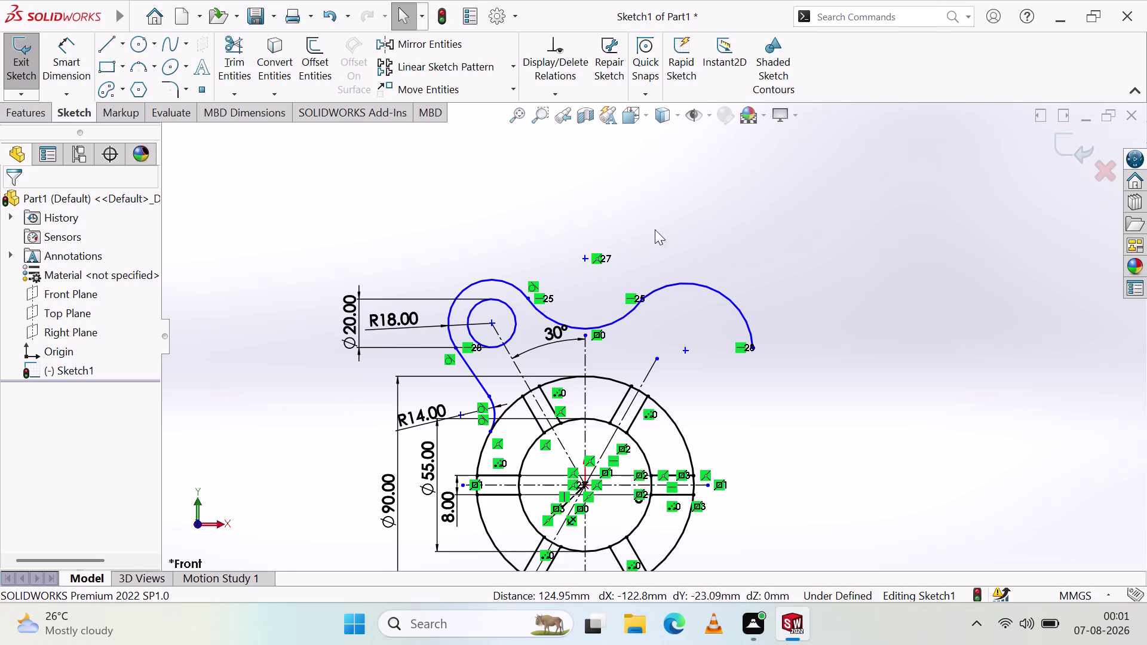
Add a tangent relation where the right lobe arc meets the S-curve, then clear the selection.
click(641, 297)
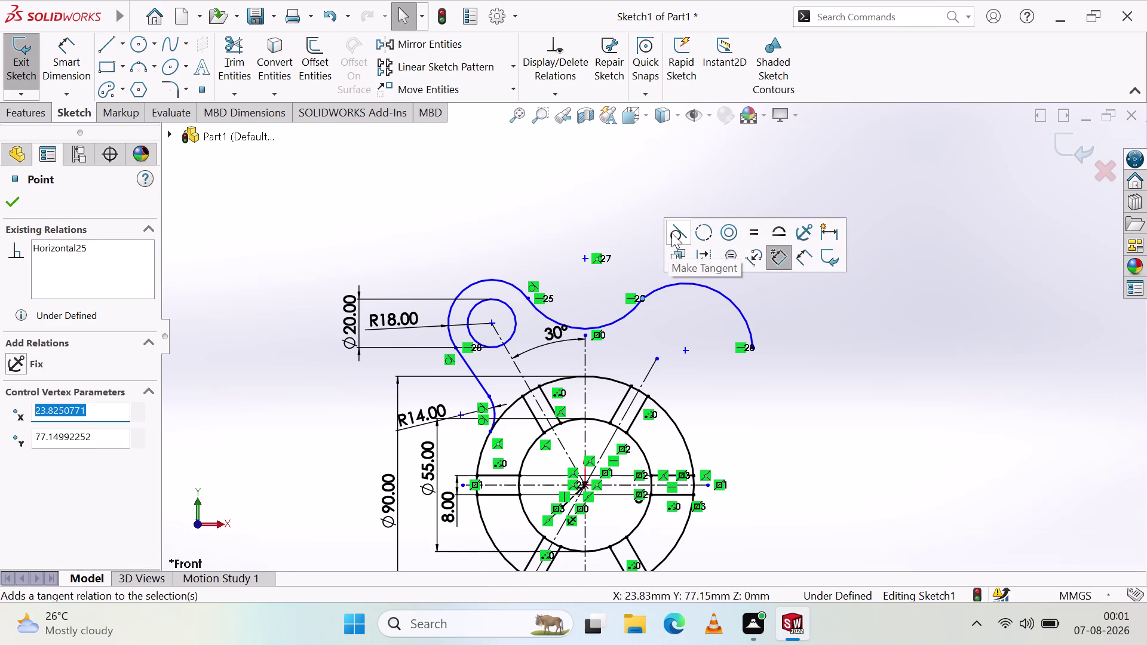
click(671, 233)
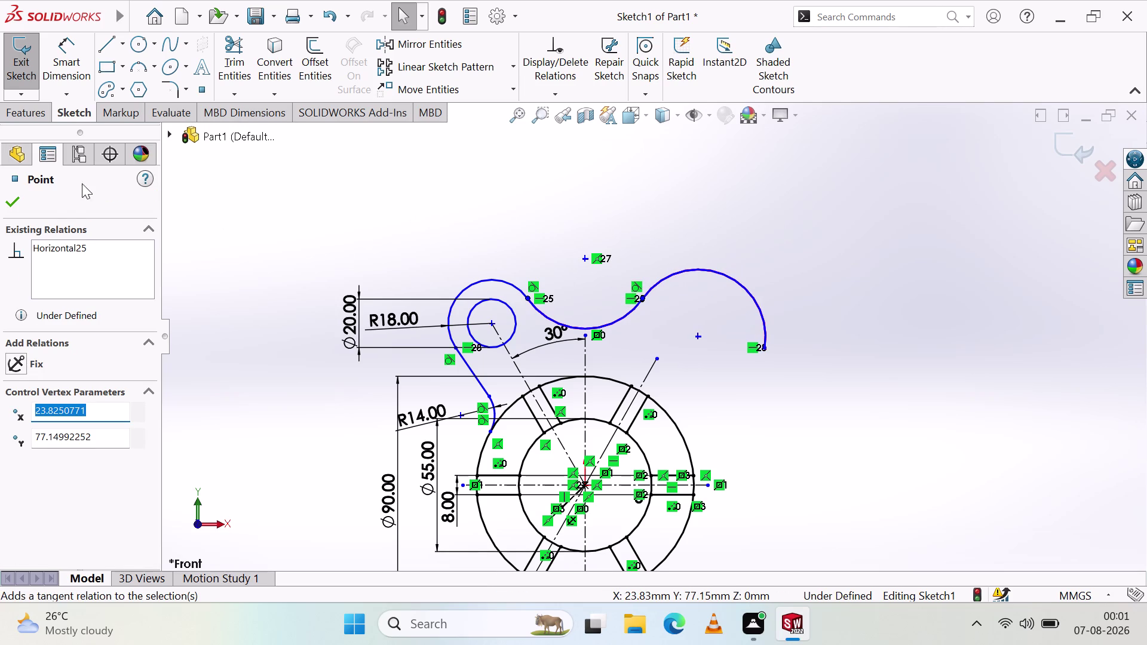
click(6, 203)
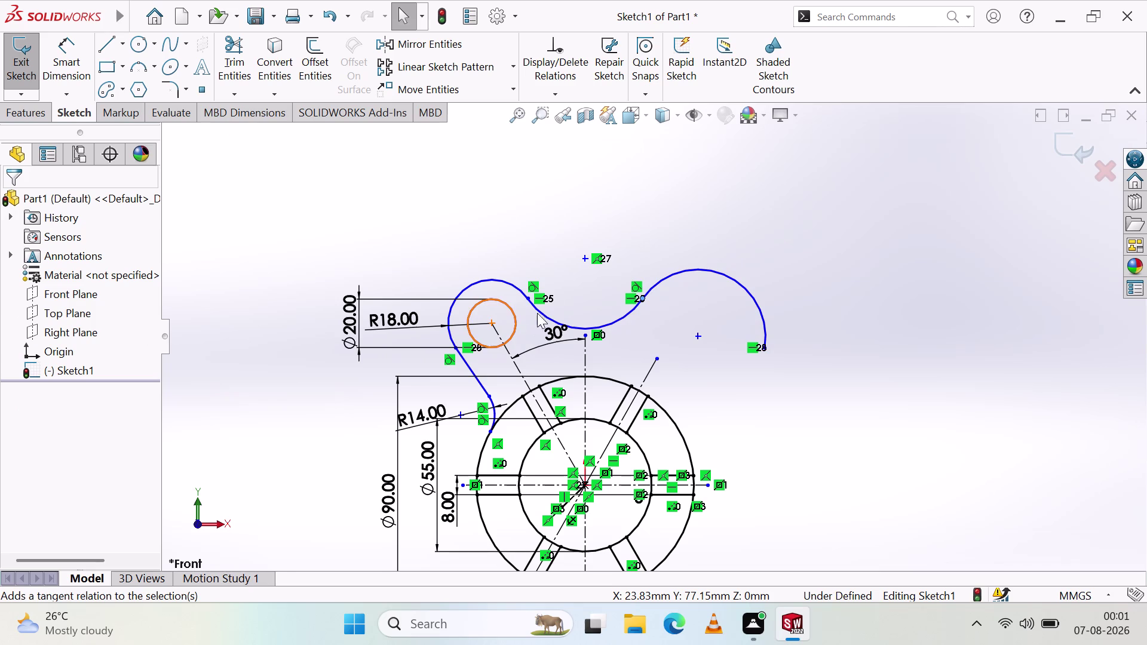
click(712, 272)
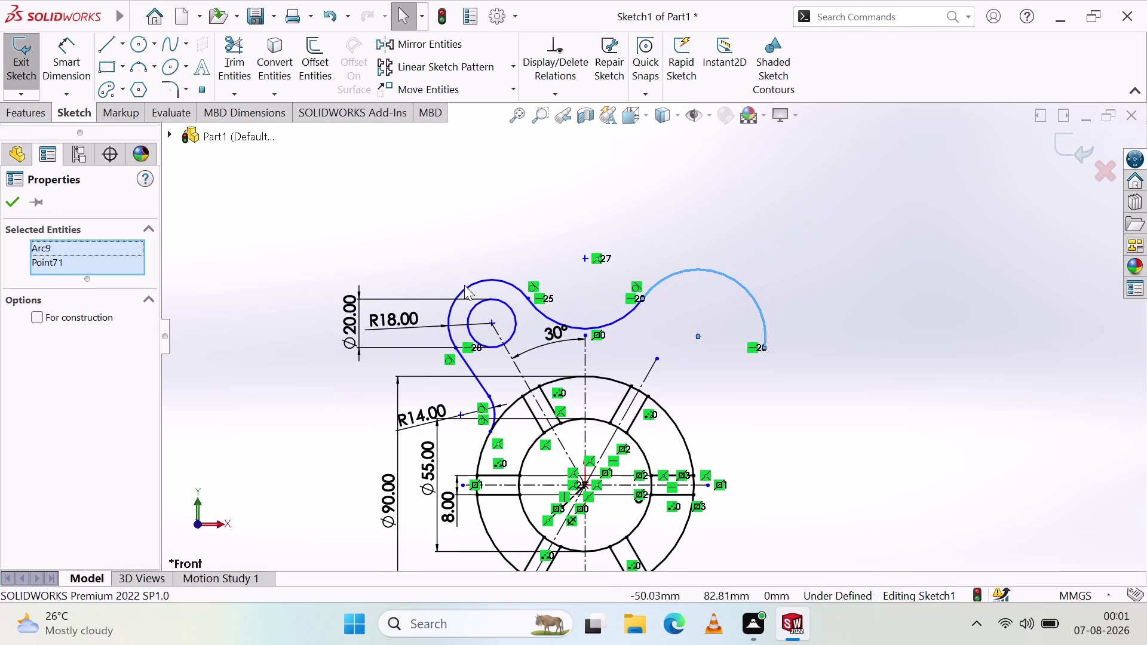
click(464, 285)
click(472, 283)
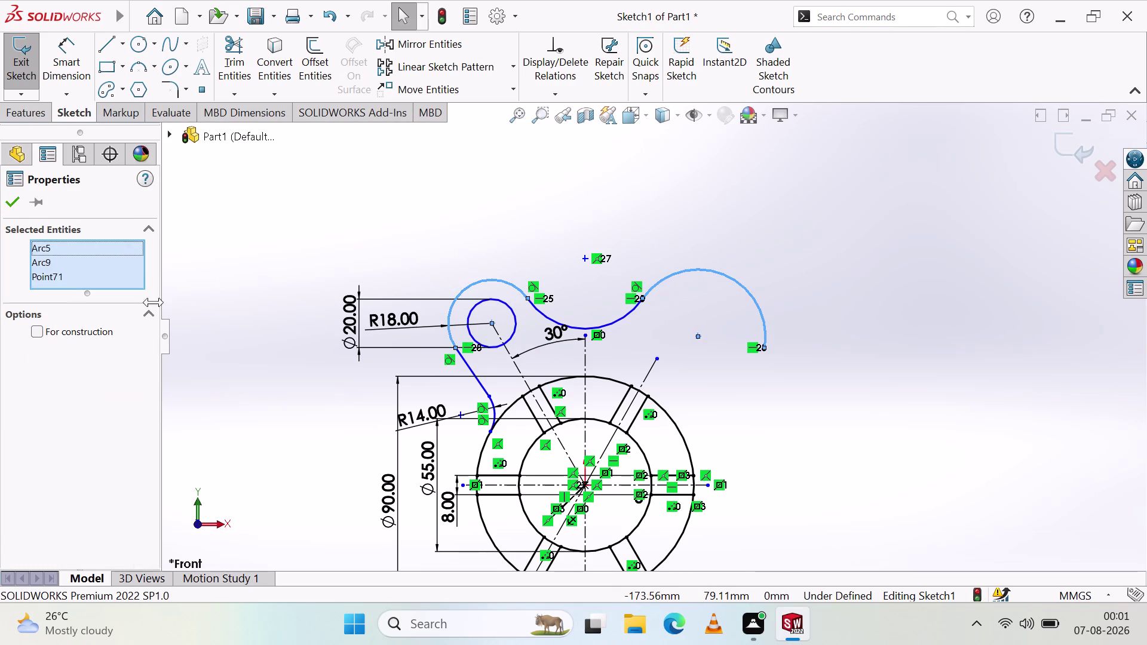
key(Escape)
key(Escape)
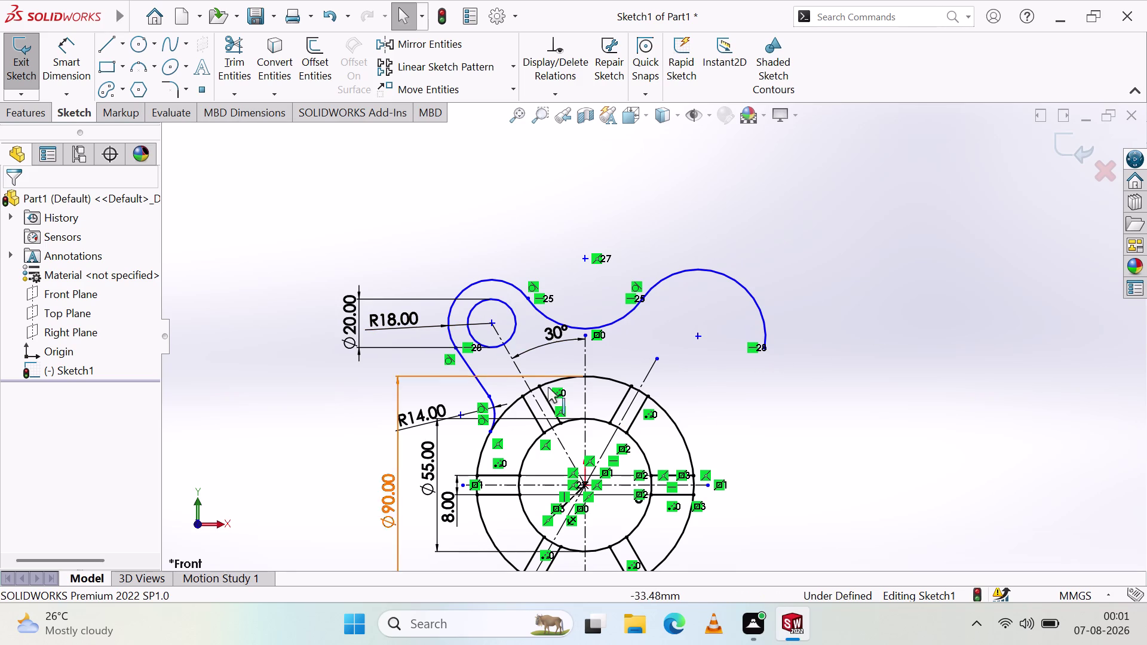
Apply an Equal relation so the right lobe arc matches the left R18 arc.
click(759, 305)
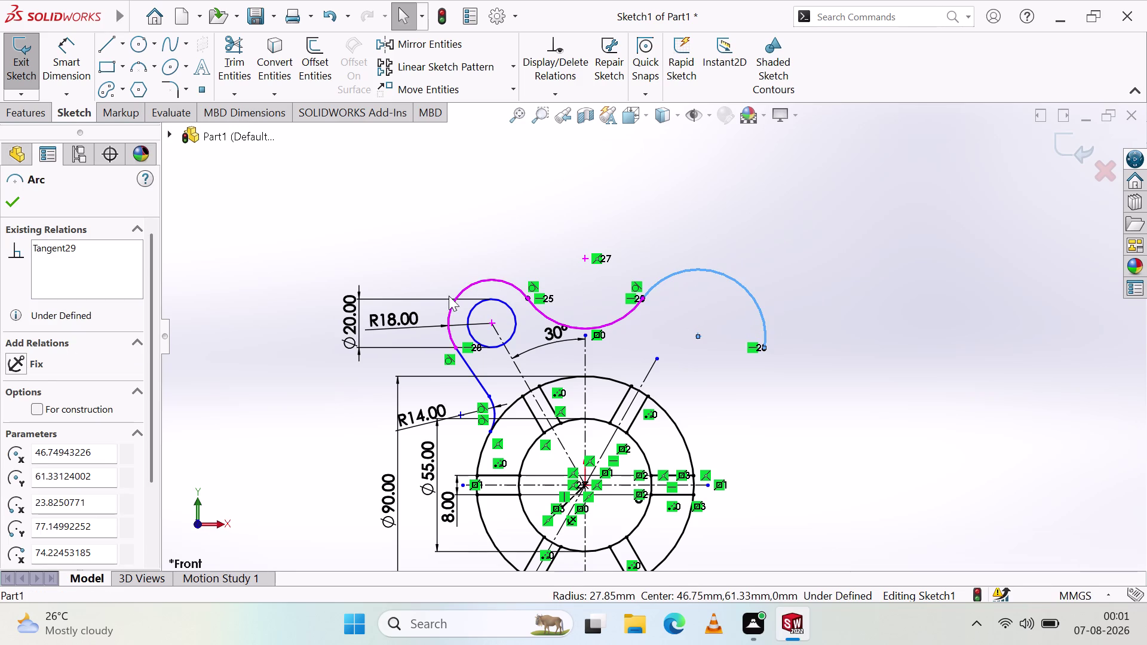
click(465, 286)
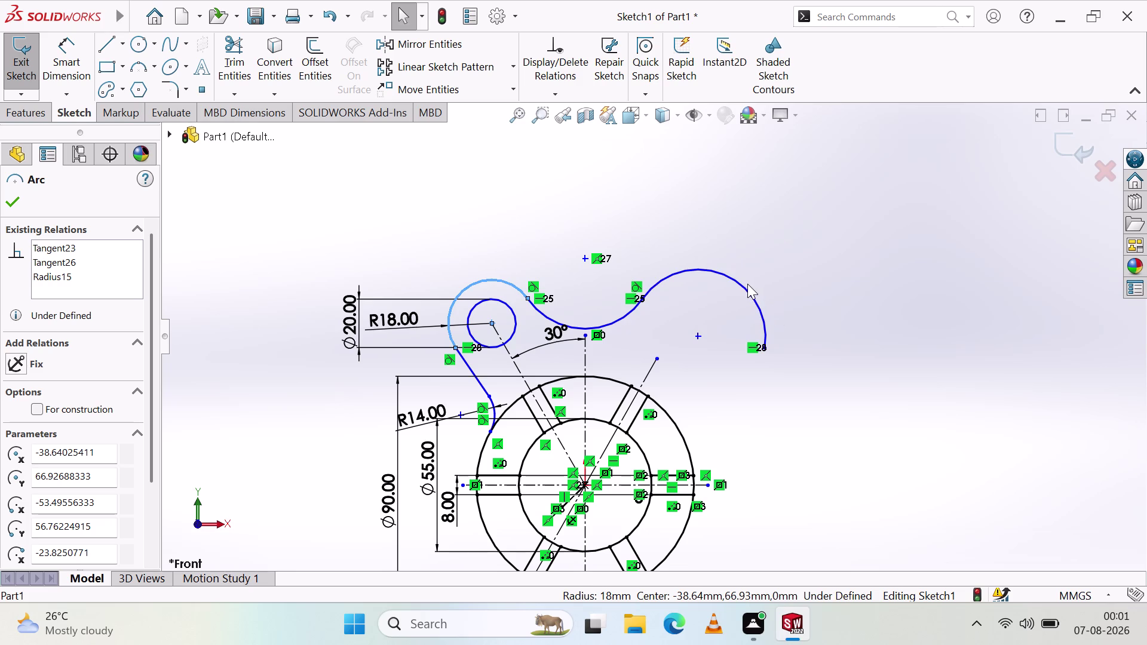
click(745, 285)
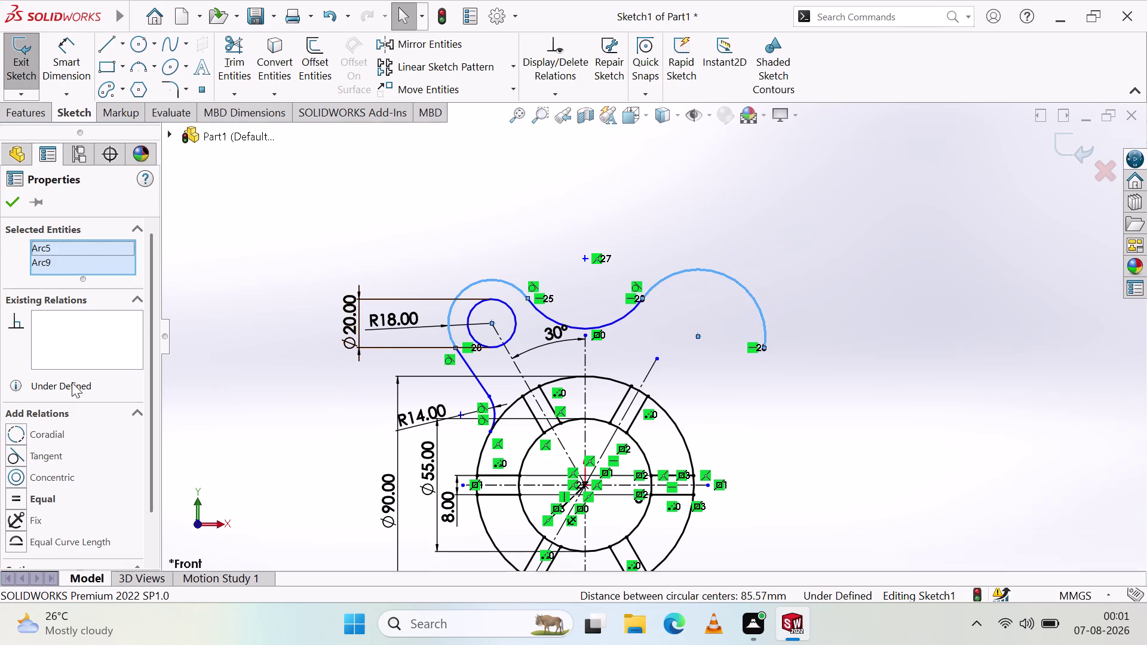
click(13, 502)
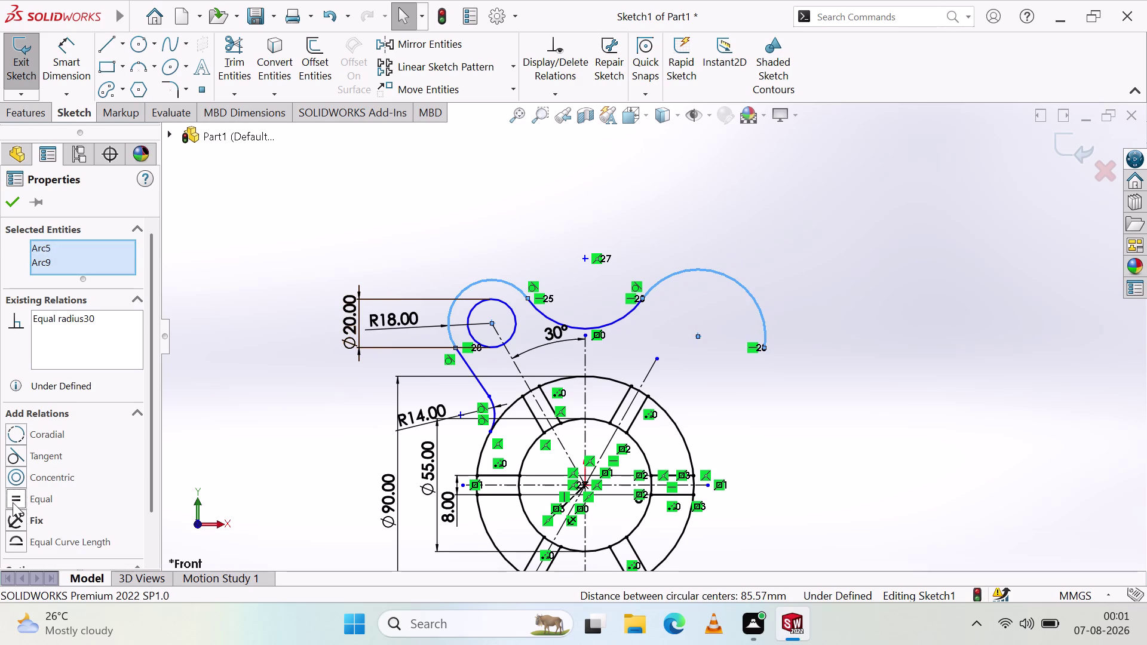
click(19, 202)
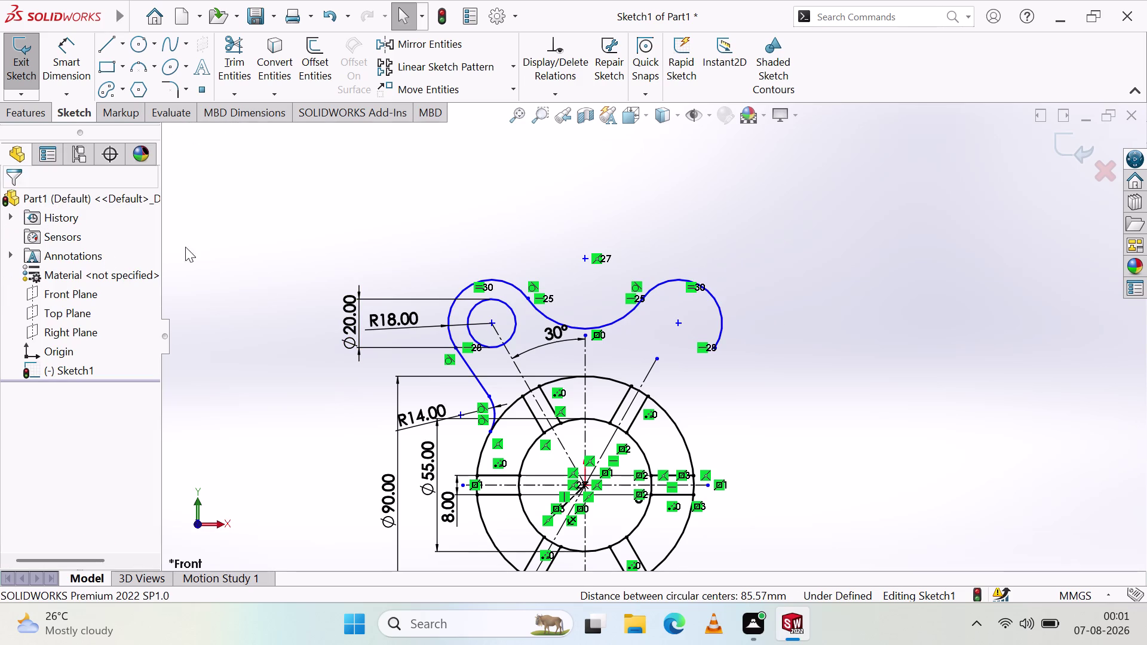
click(245, 221)
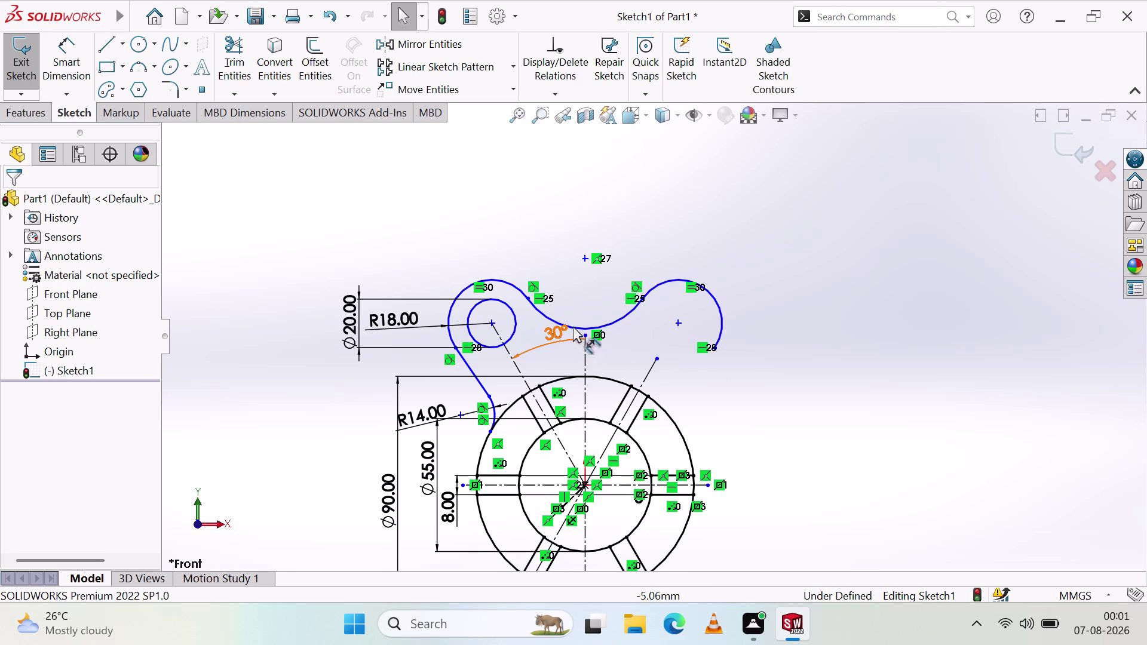
Dimension the middle arc between the lobes to R17.
click(77, 60)
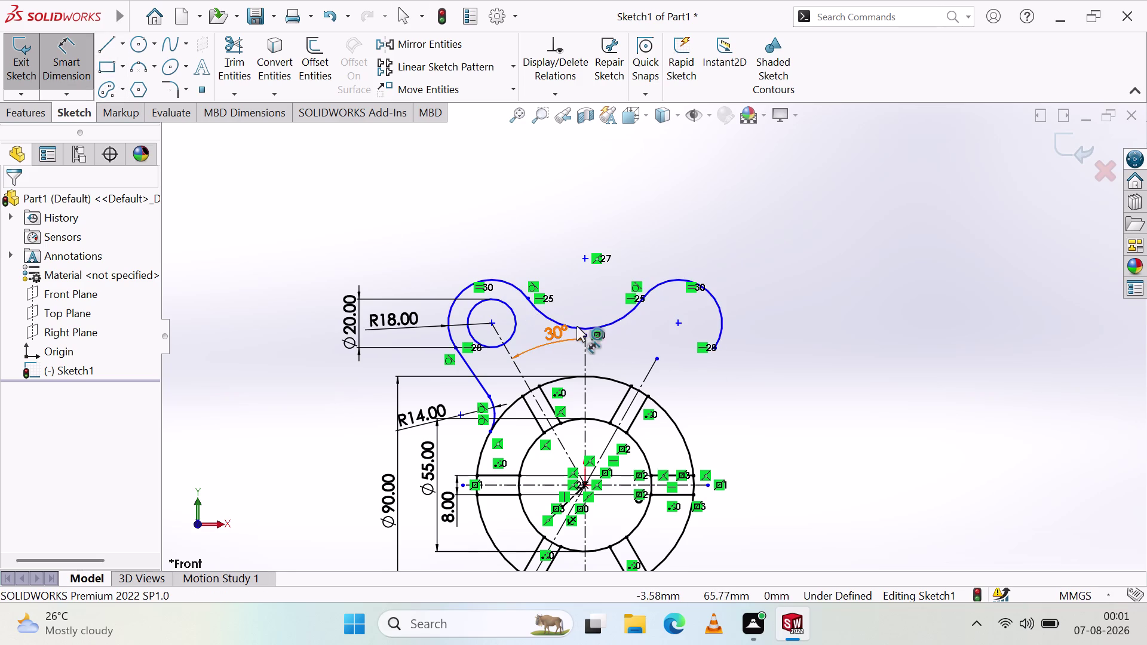
click(578, 327)
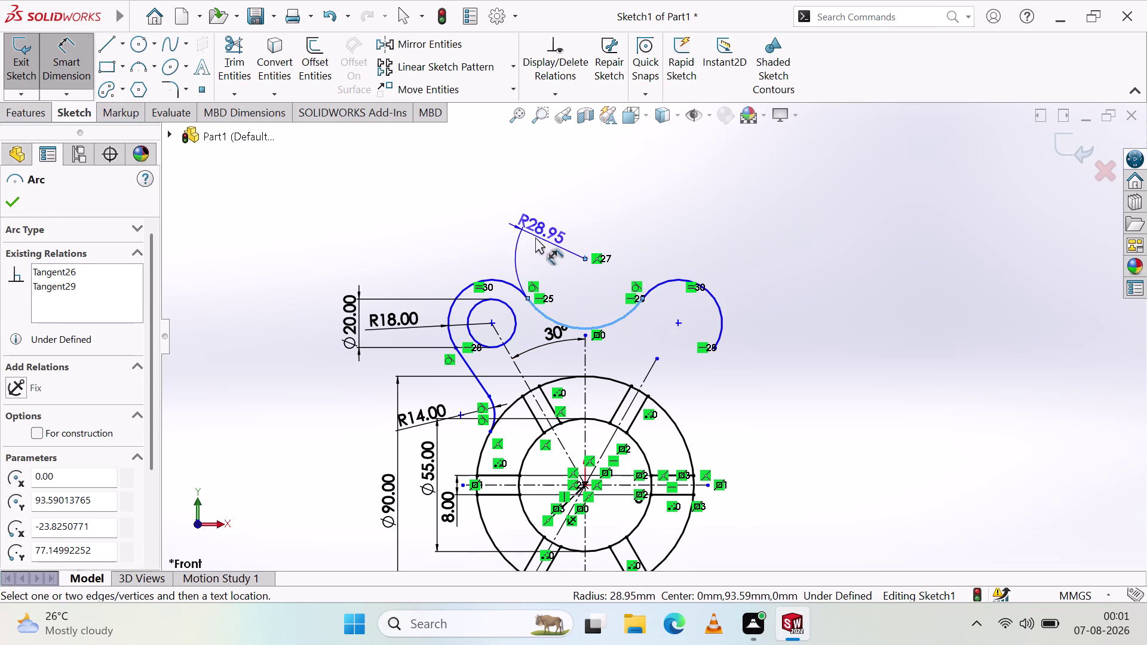
click(530, 242)
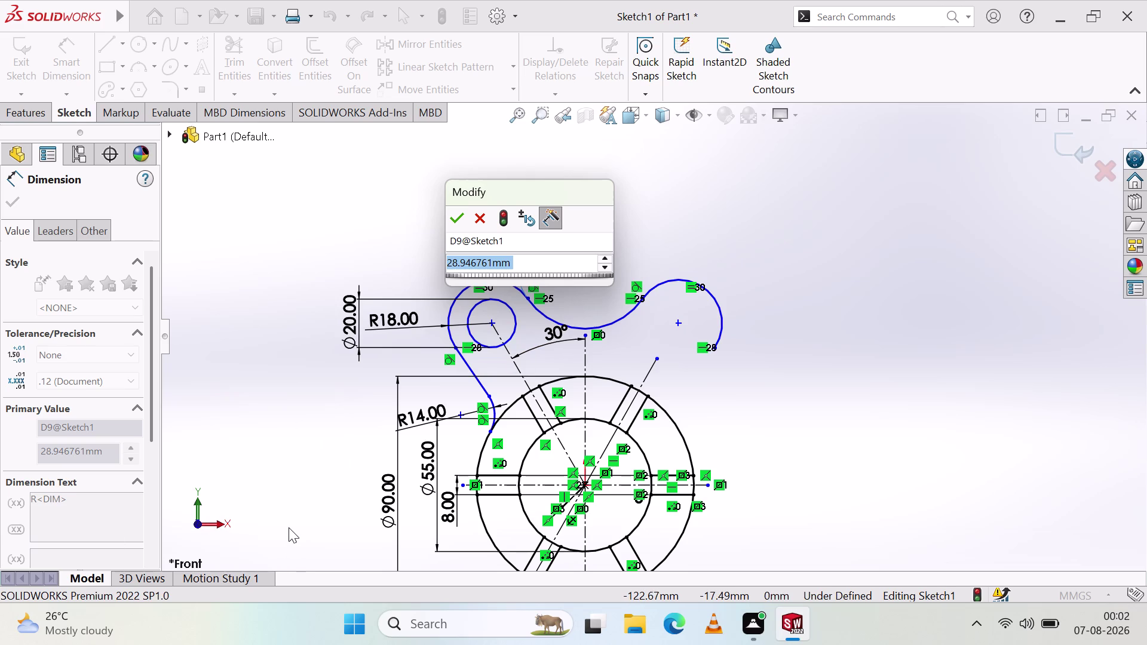
key(1)
key(7)
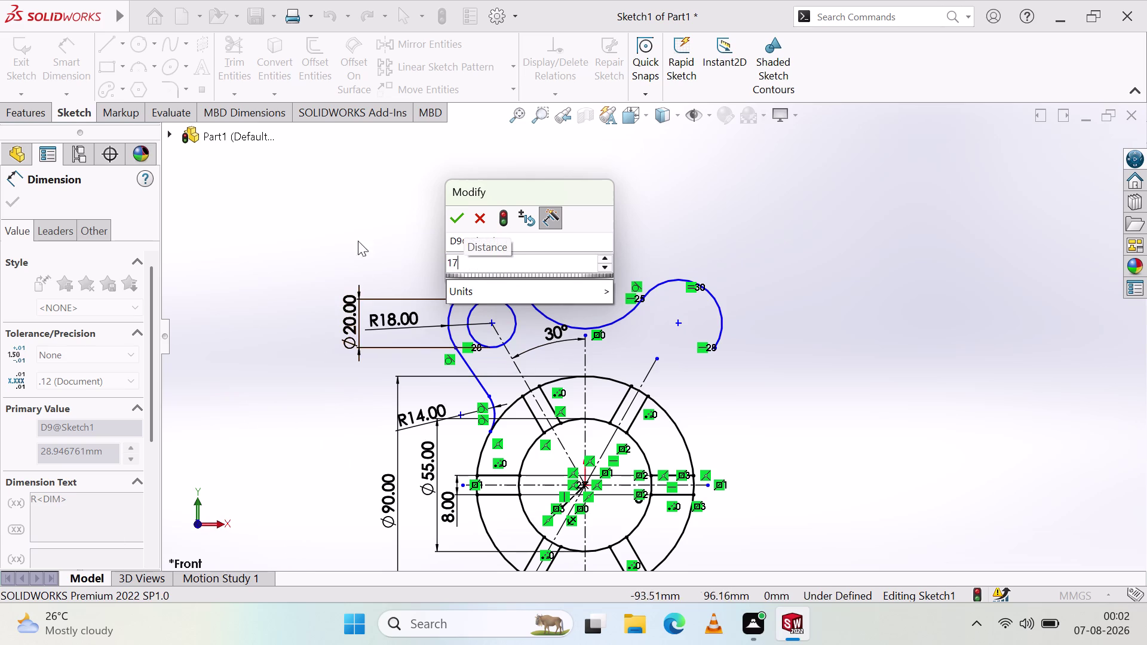
click(453, 215)
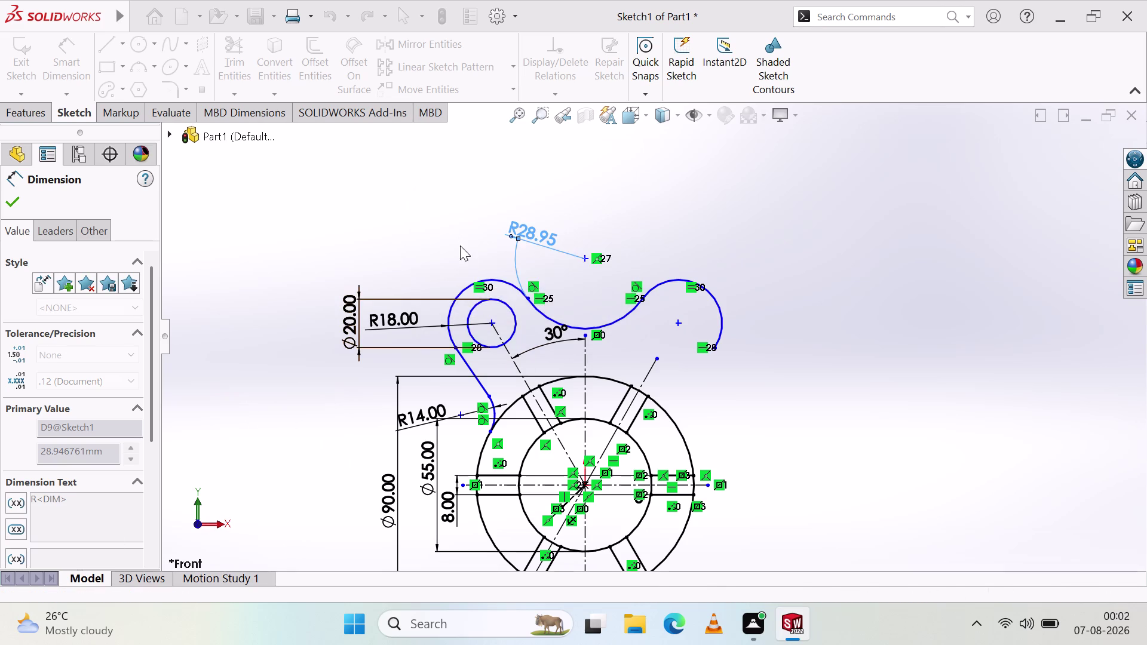
click(461, 239)
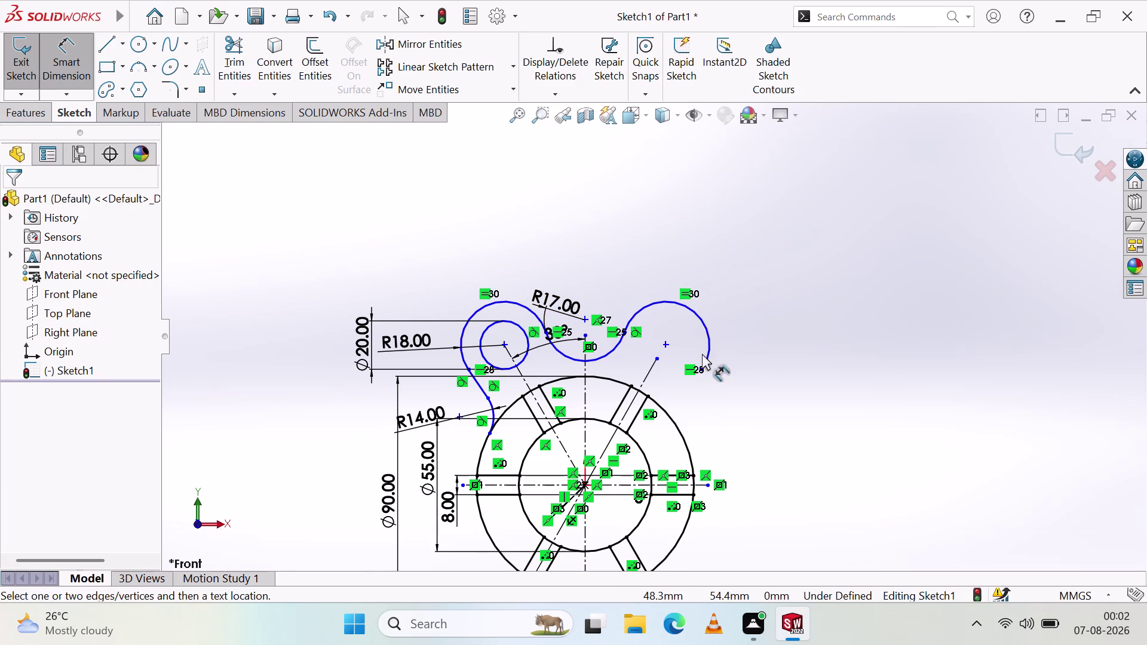
key(Escape)
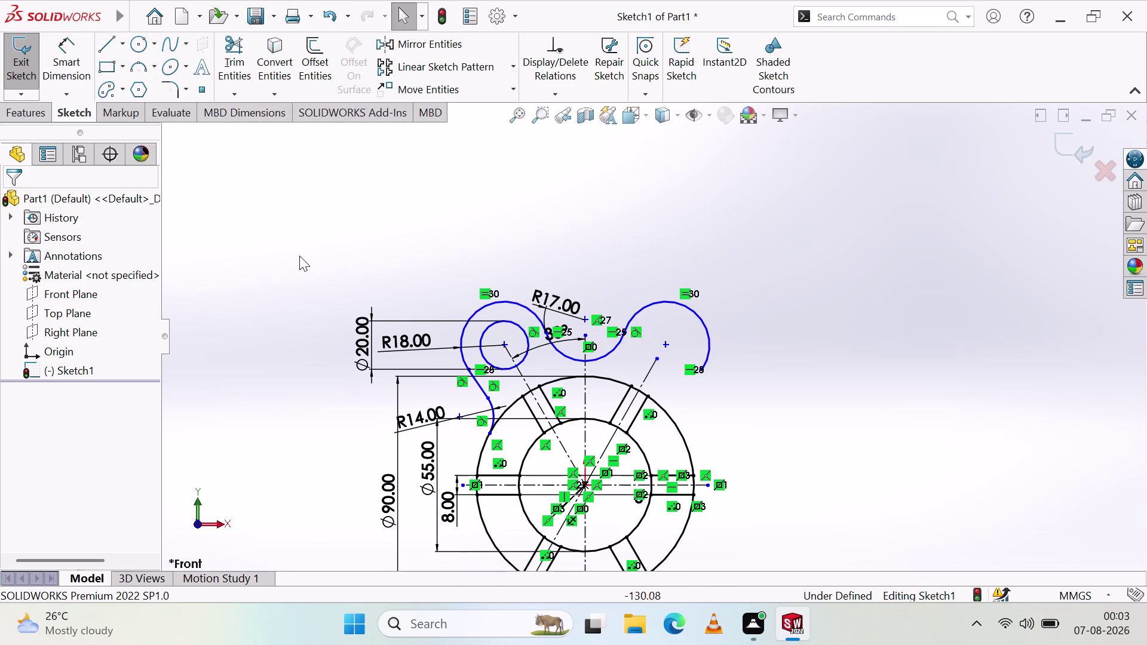
Zoom in and move the R17 and 30° dimensions aside.
scroll(down, 3)
scroll(up, 3)
scroll(down, 3)
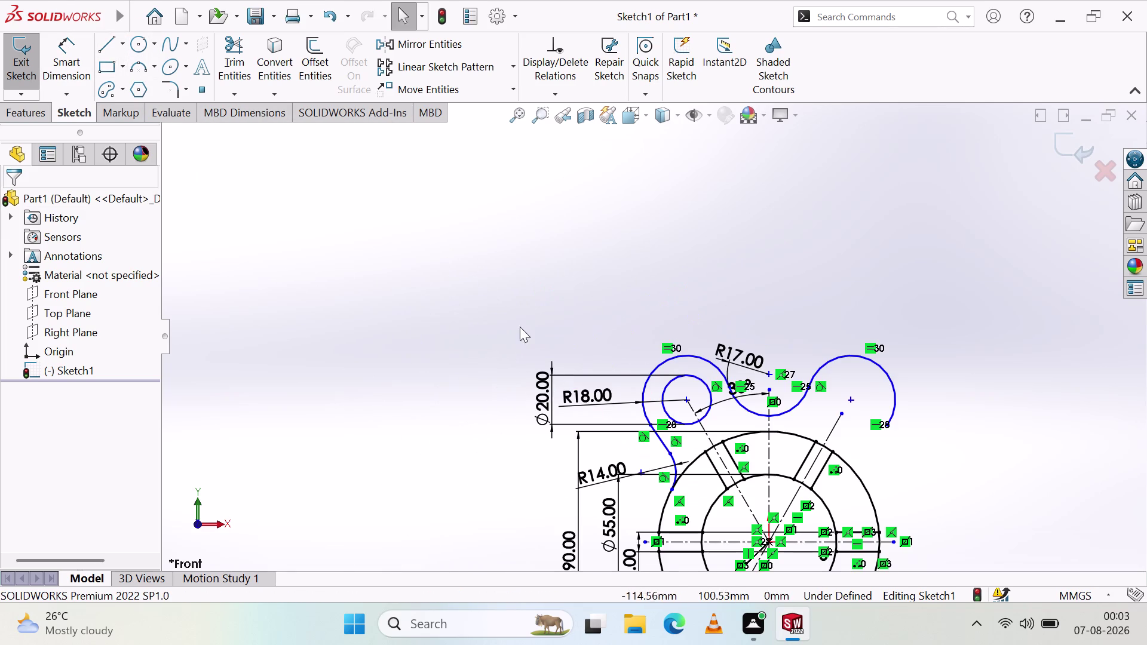
scroll(down, 3)
scroll(up, 3)
scroll(down, 3)
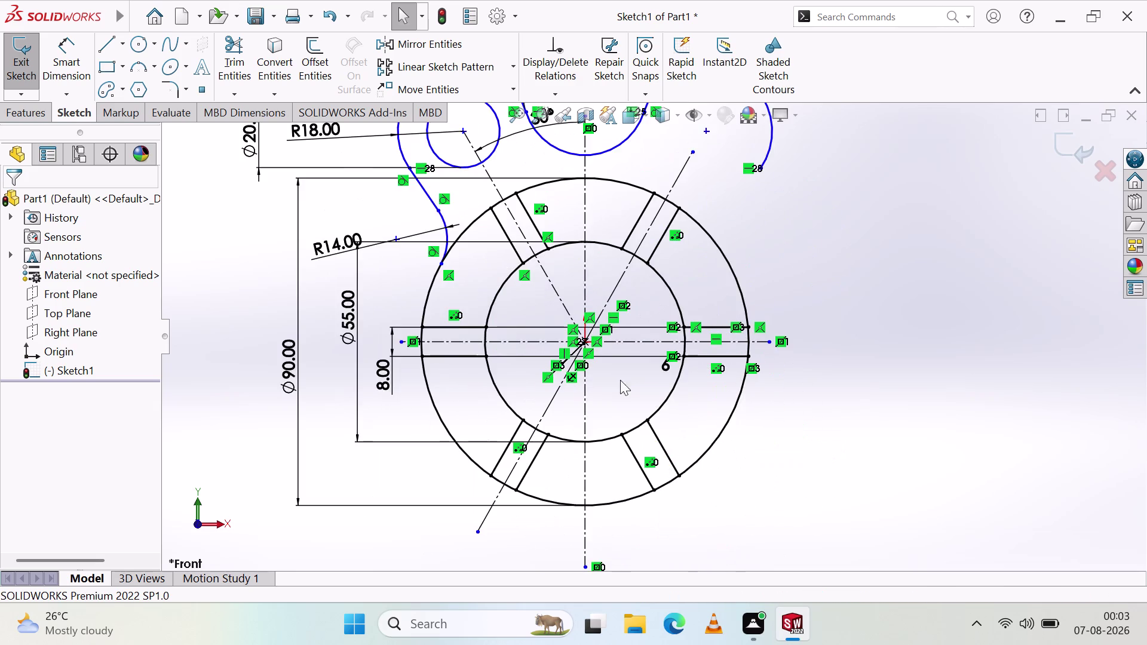
scroll(up, 3)
scroll(down, 3)
scroll(up, 3)
scroll(down, 3)
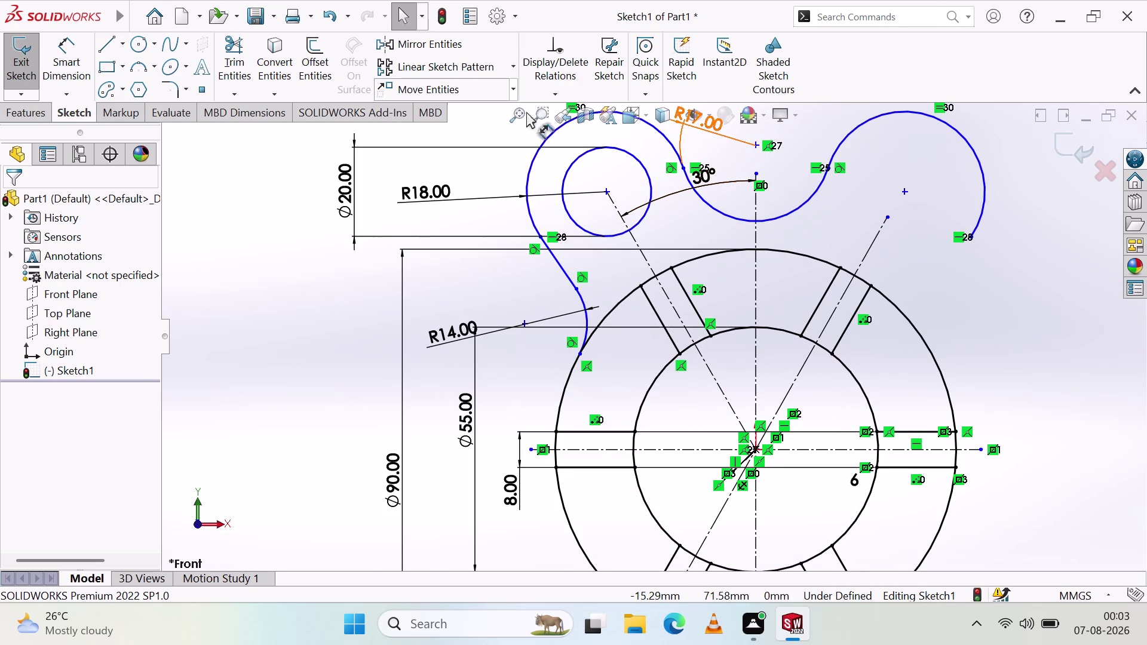
drag(695, 177, 691, 230)
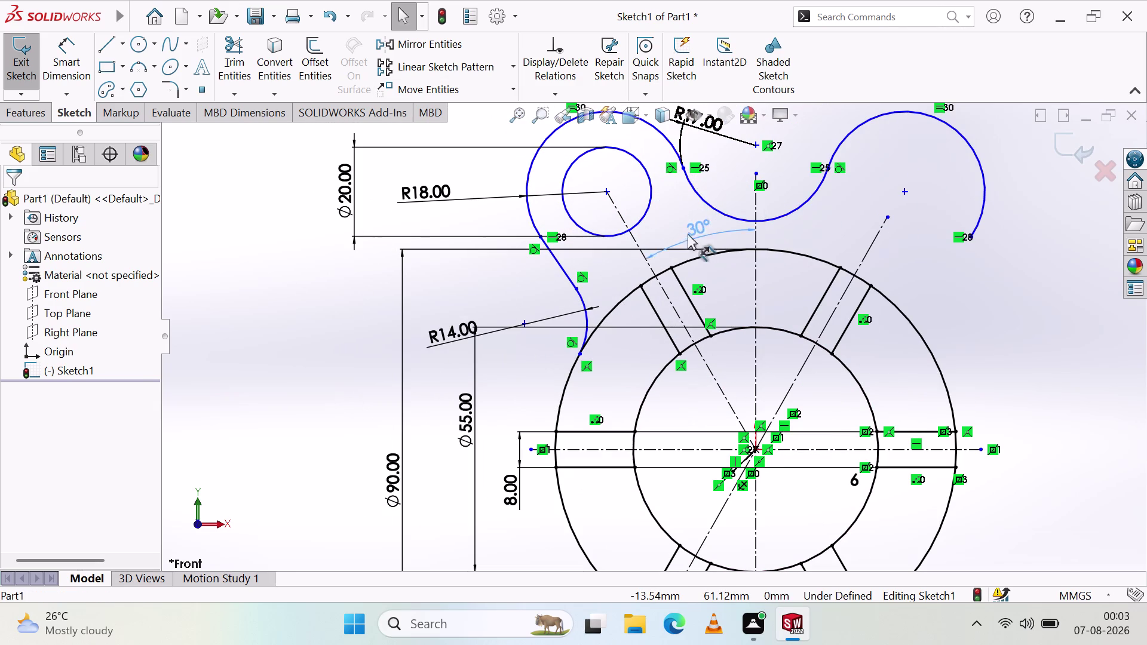
drag(691, 230, 689, 230)
click(714, 268)
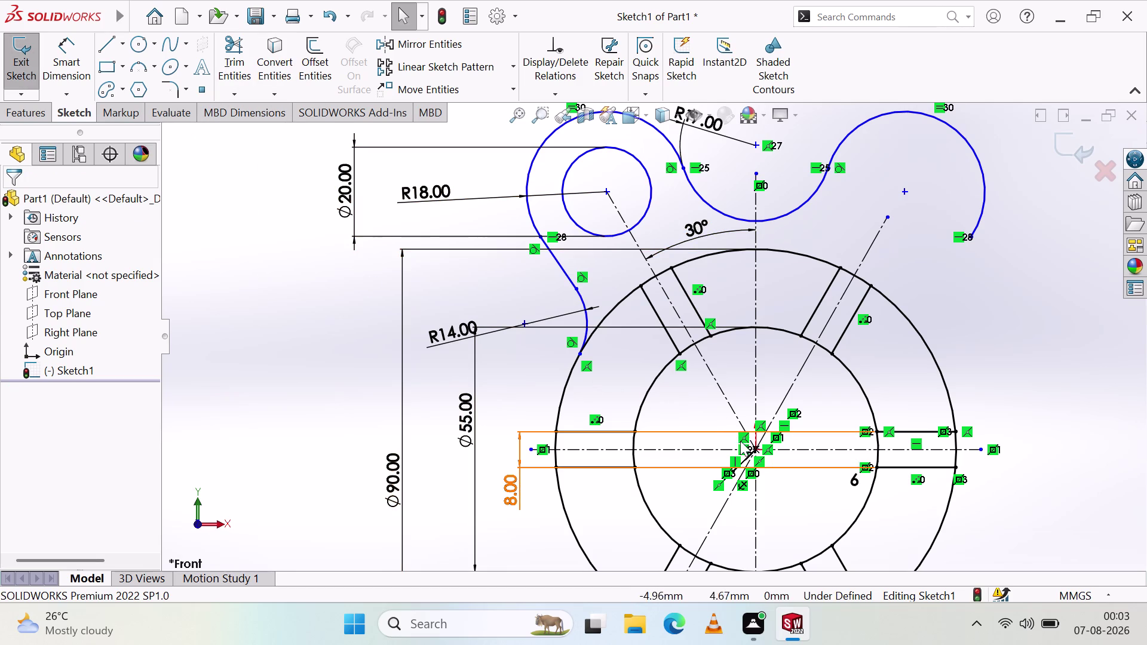
Delete the left boss's angled construction line along with its 30° dimension.
click(726, 397)
key(Delete)
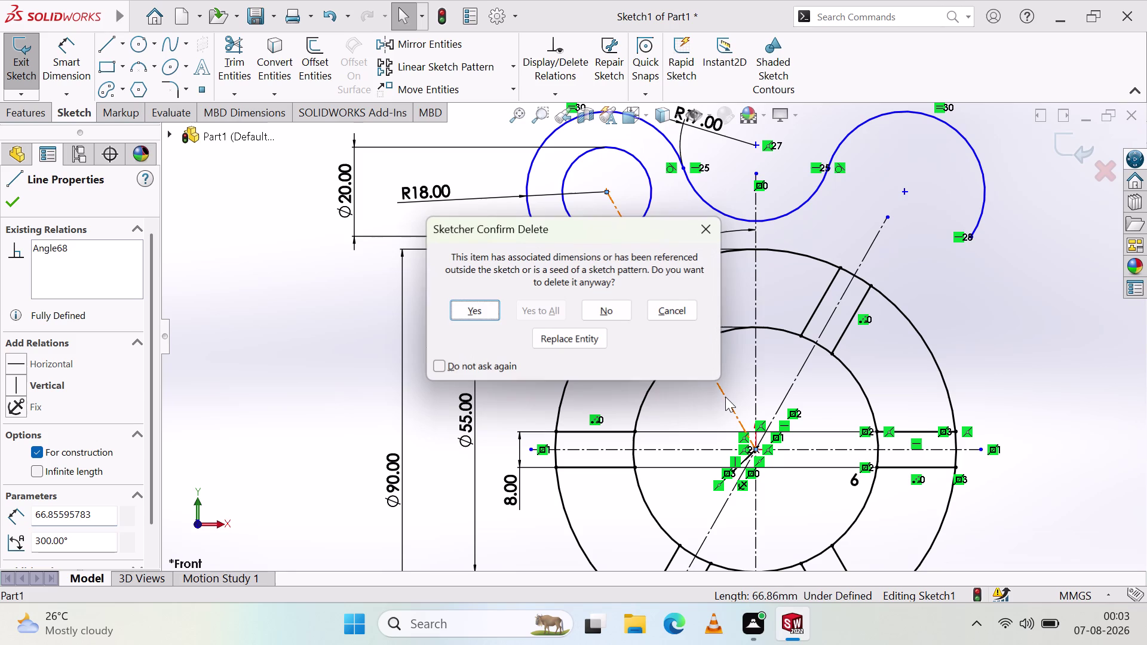
click(455, 310)
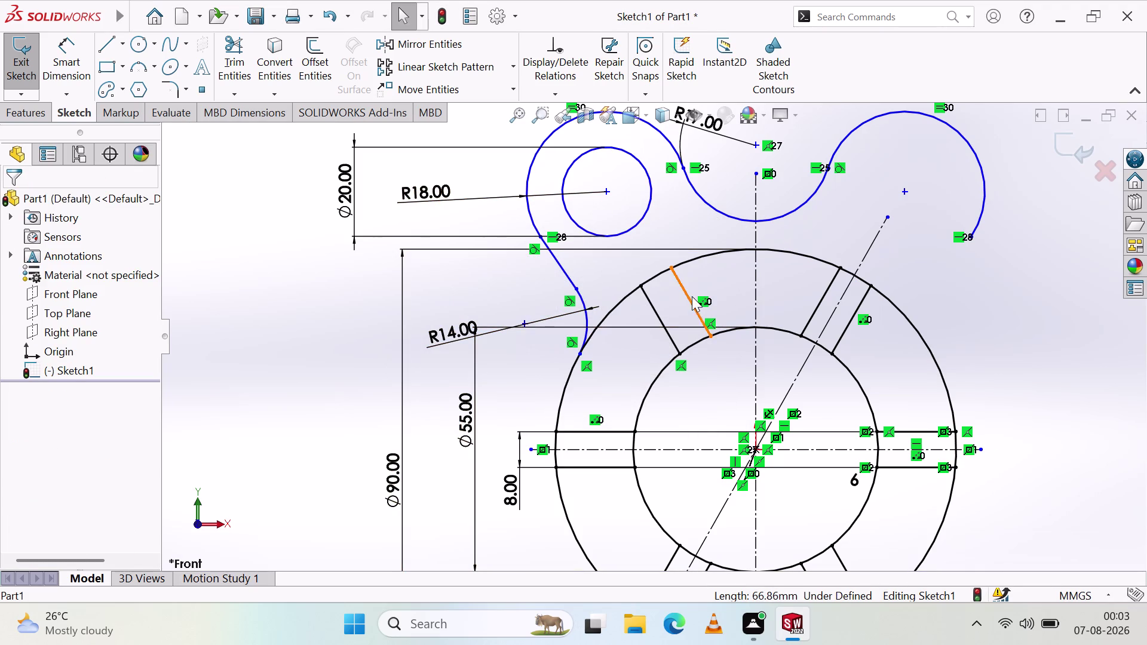
scroll(down, 3)
scroll(up, 3)
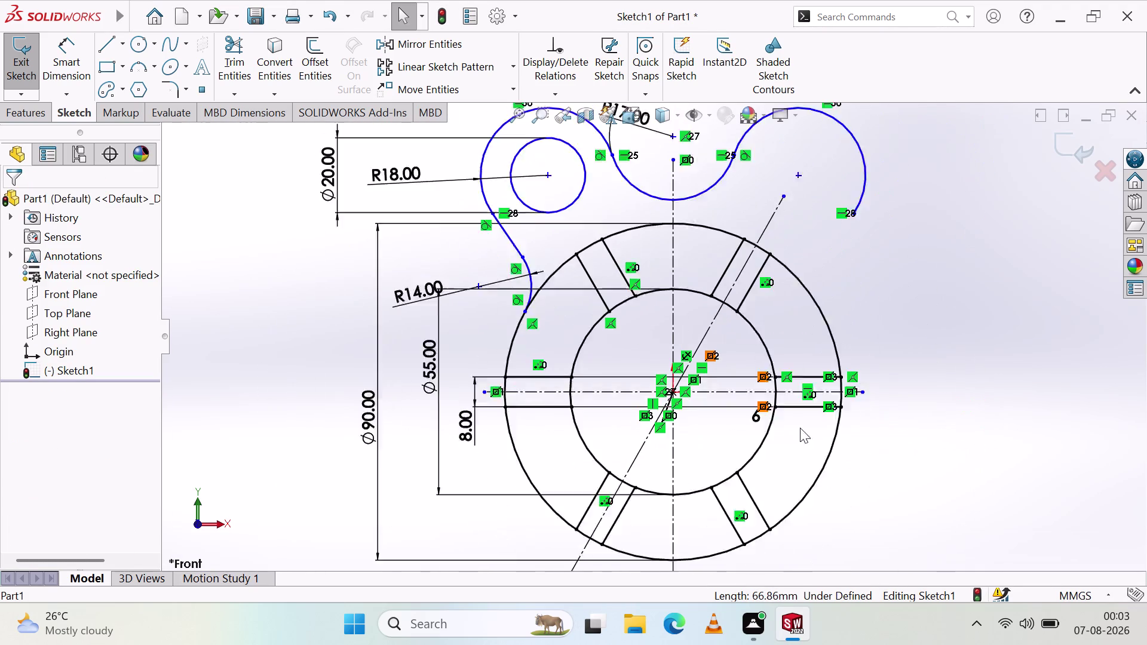
scroll(up, 3)
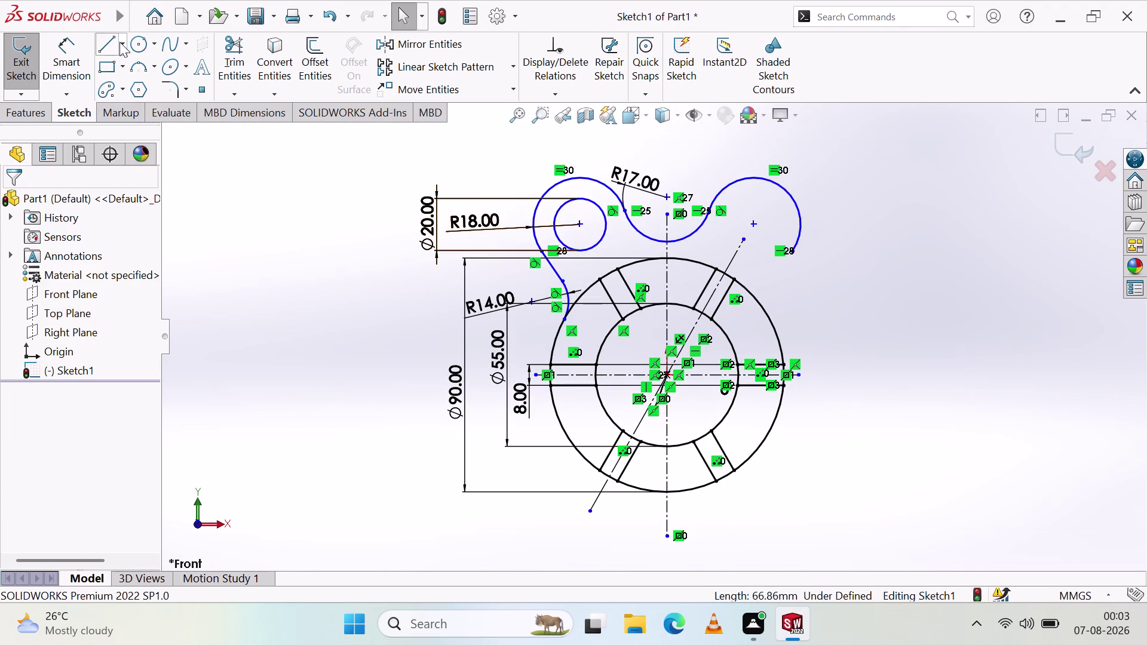
Draw a centerline from the left boss centre through the origin to below the ring.
click(121, 42)
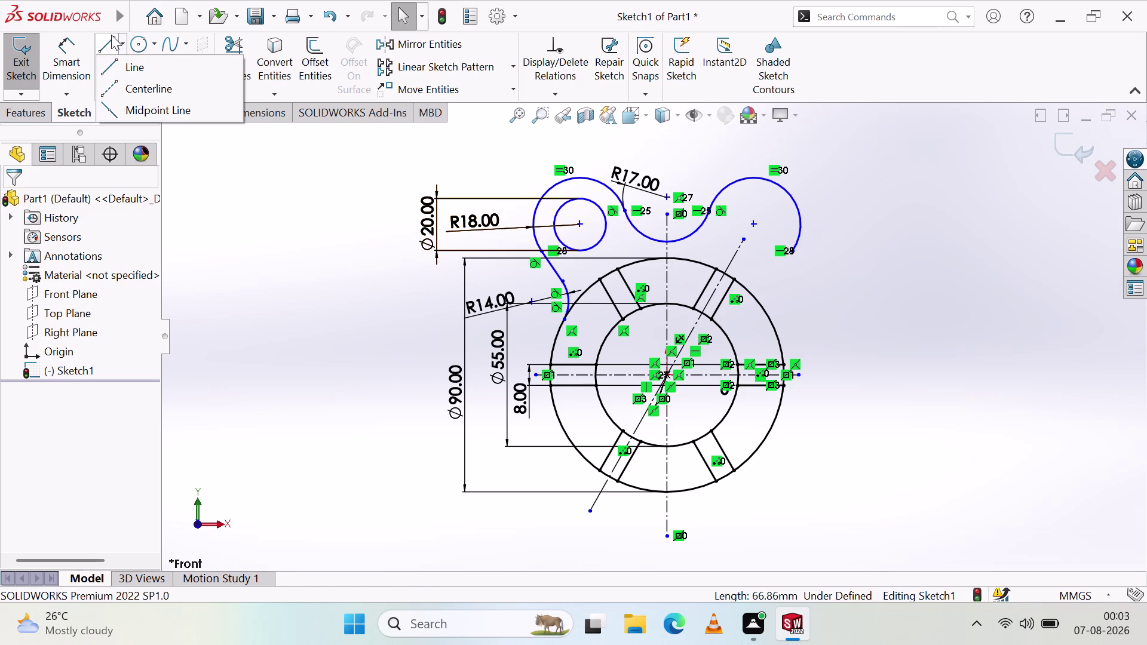
click(135, 89)
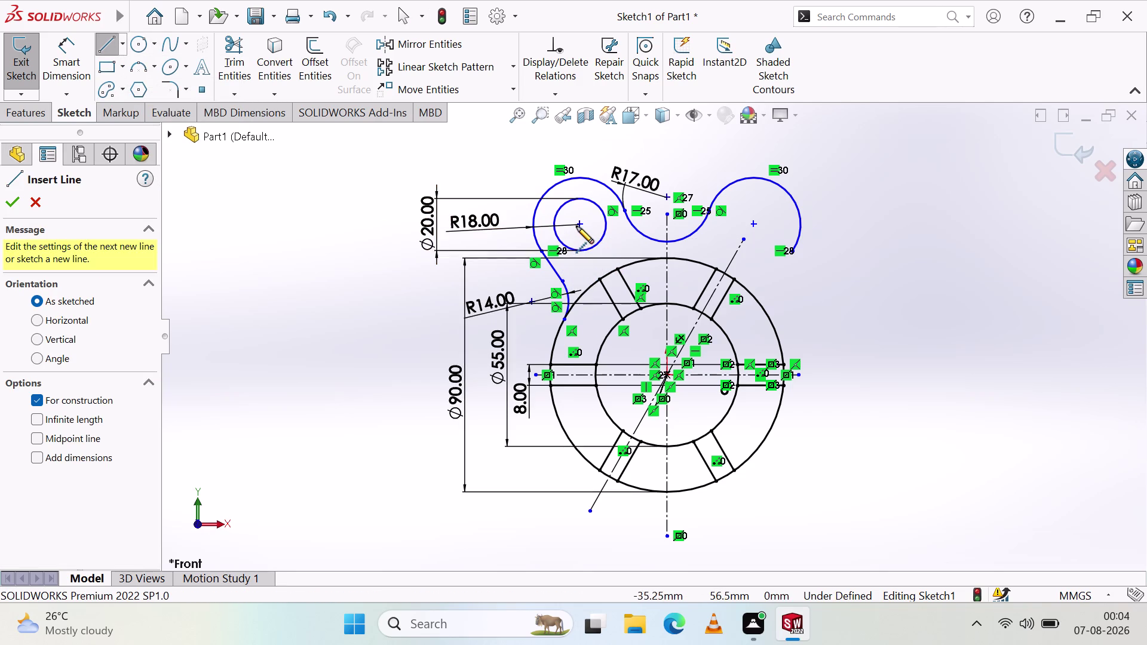
click(580, 225)
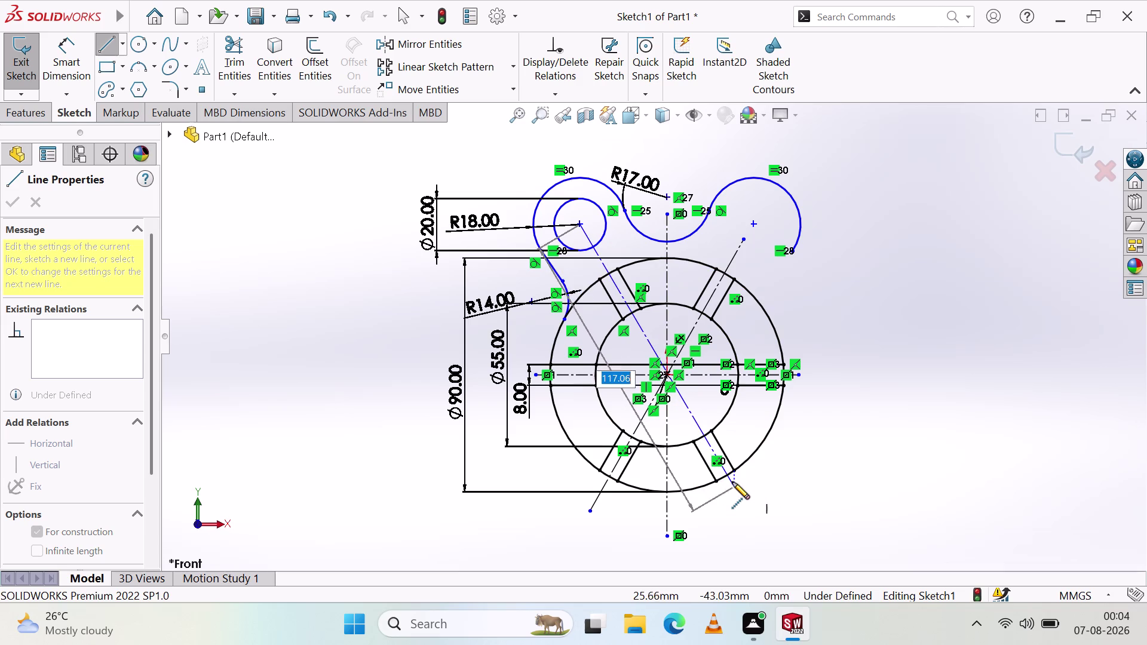
scroll(up, 3)
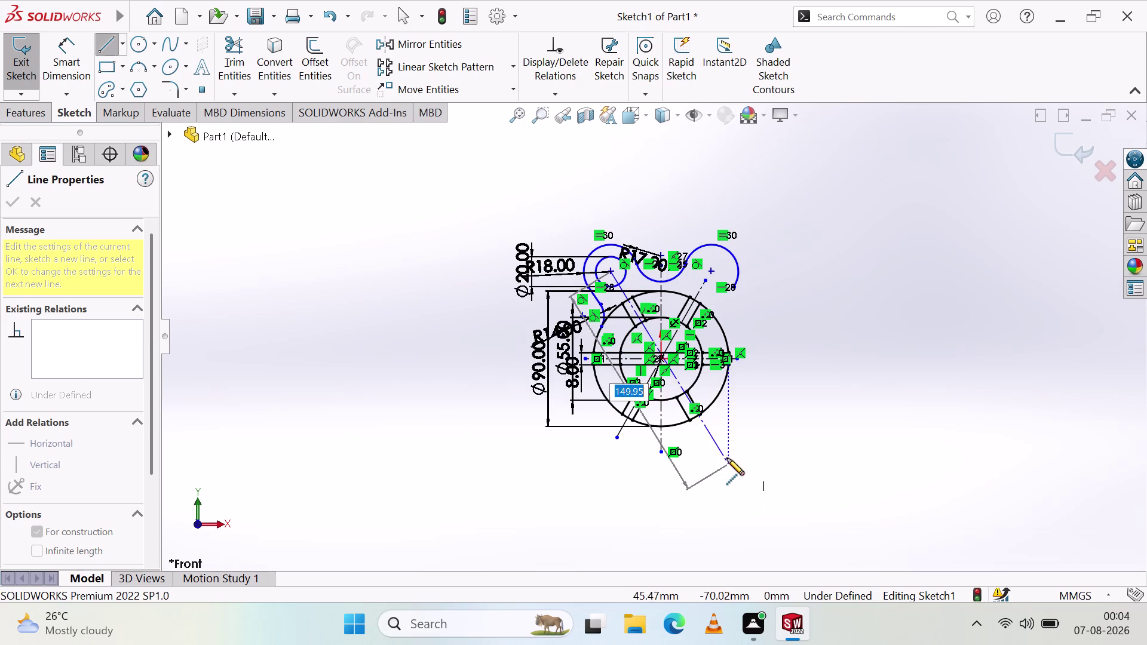
scroll(up, 3)
scroll(up, 3)
scroll(down, 3)
scroll(up, 3)
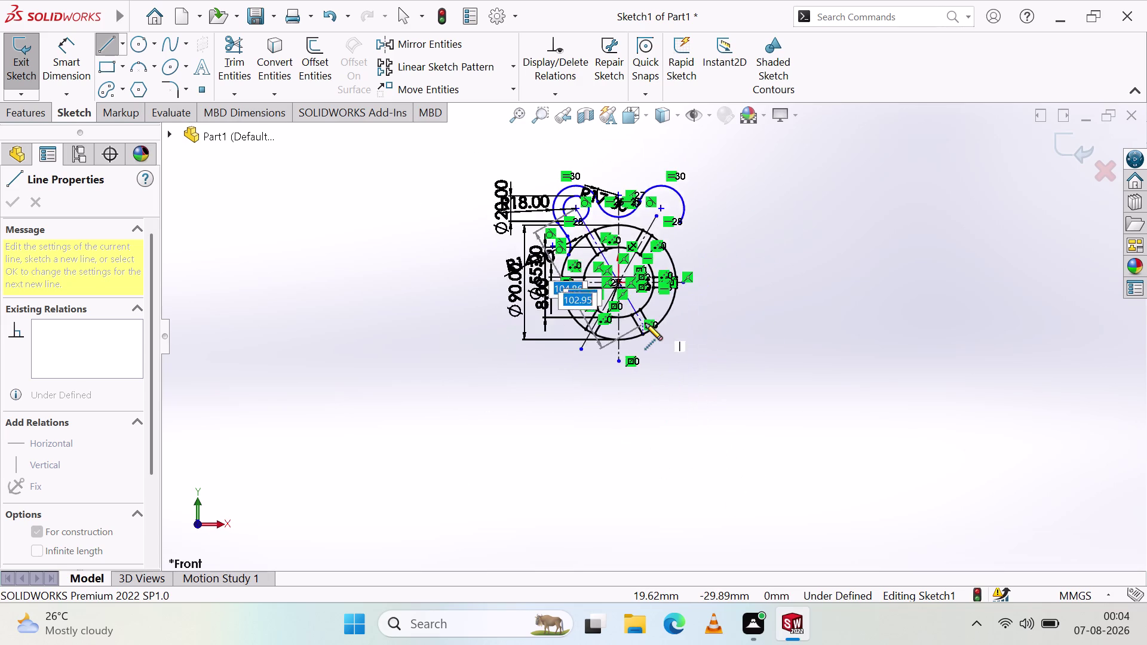
scroll(down, 3)
scroll(down, 3)
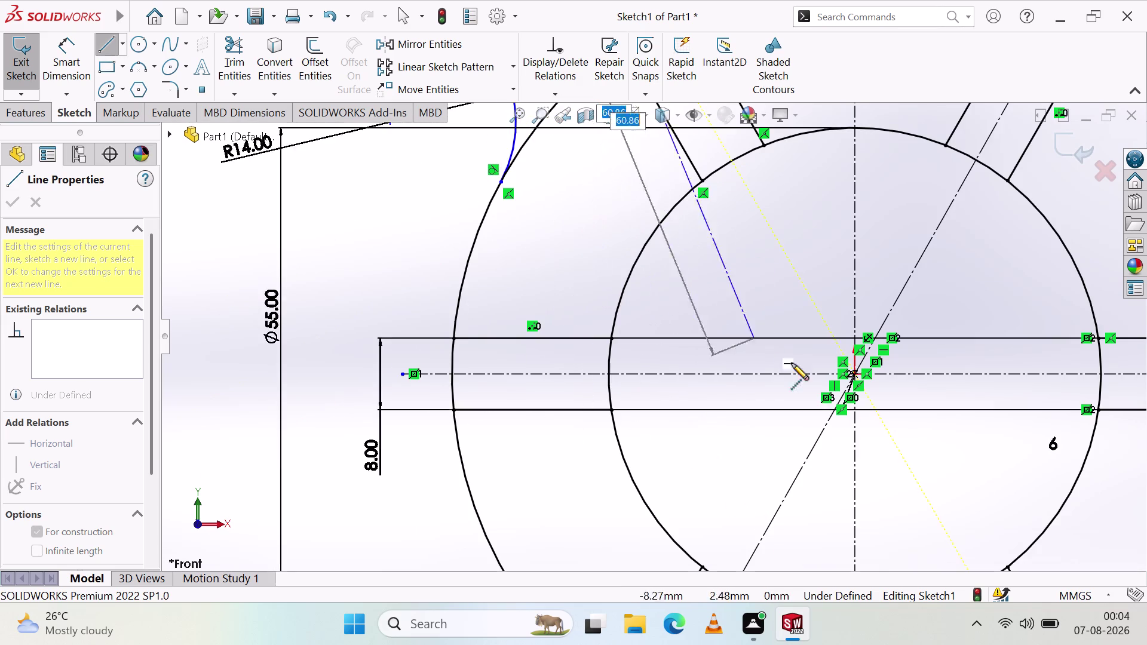
scroll(up, 3)
scroll(down, 3)
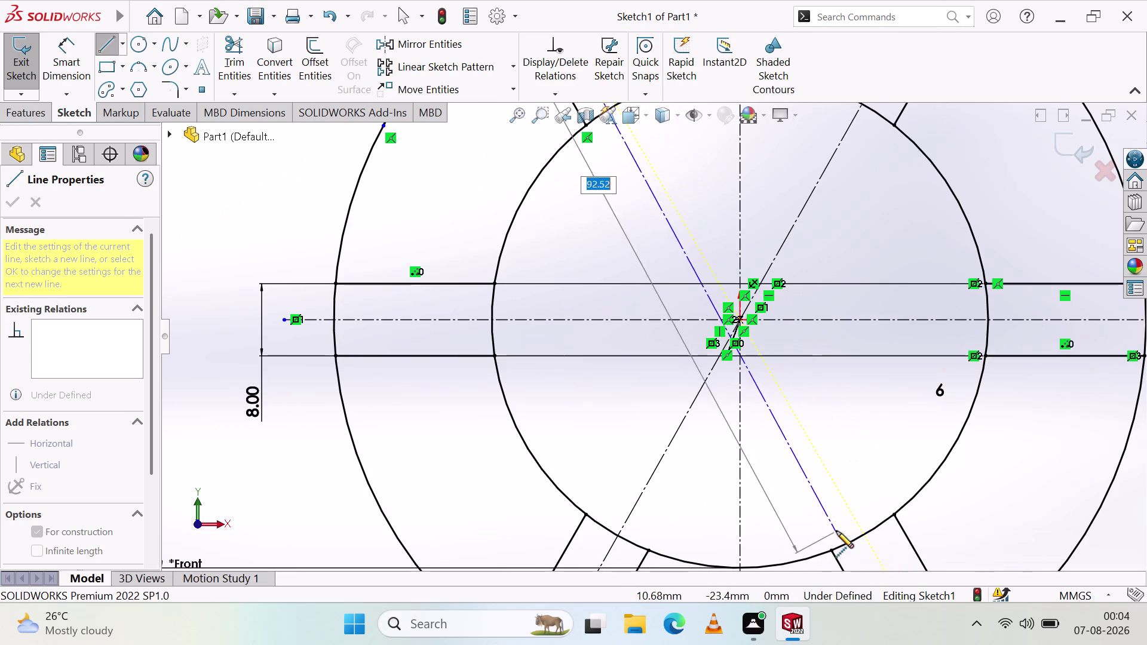
scroll(up, 3)
click(772, 478)
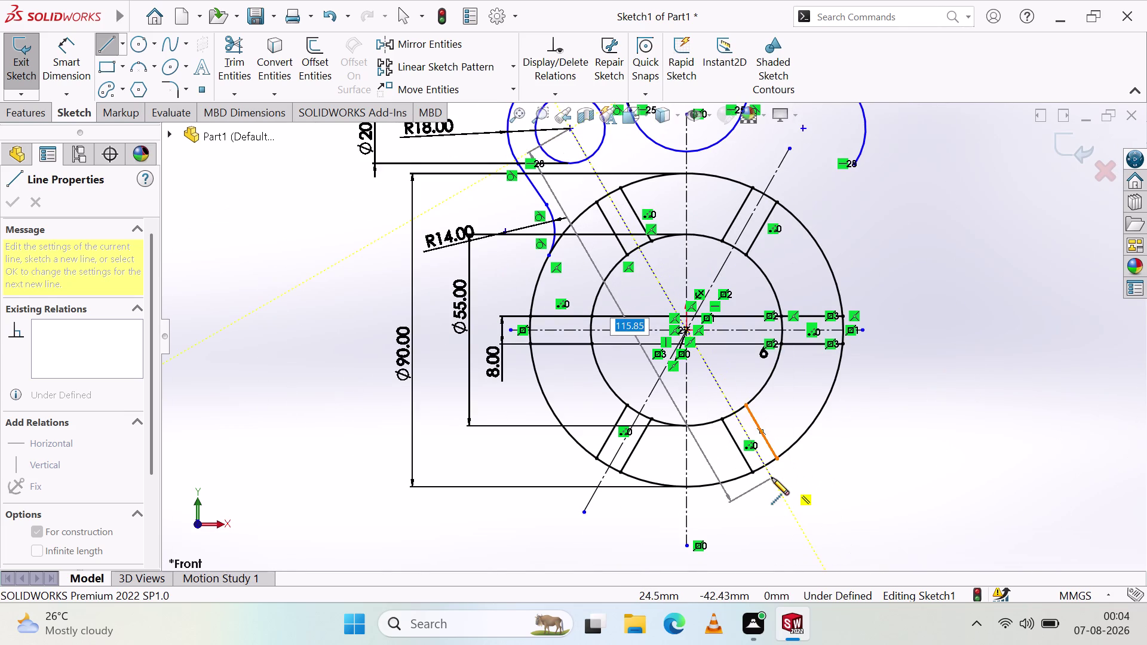
key(Escape)
click(905, 462)
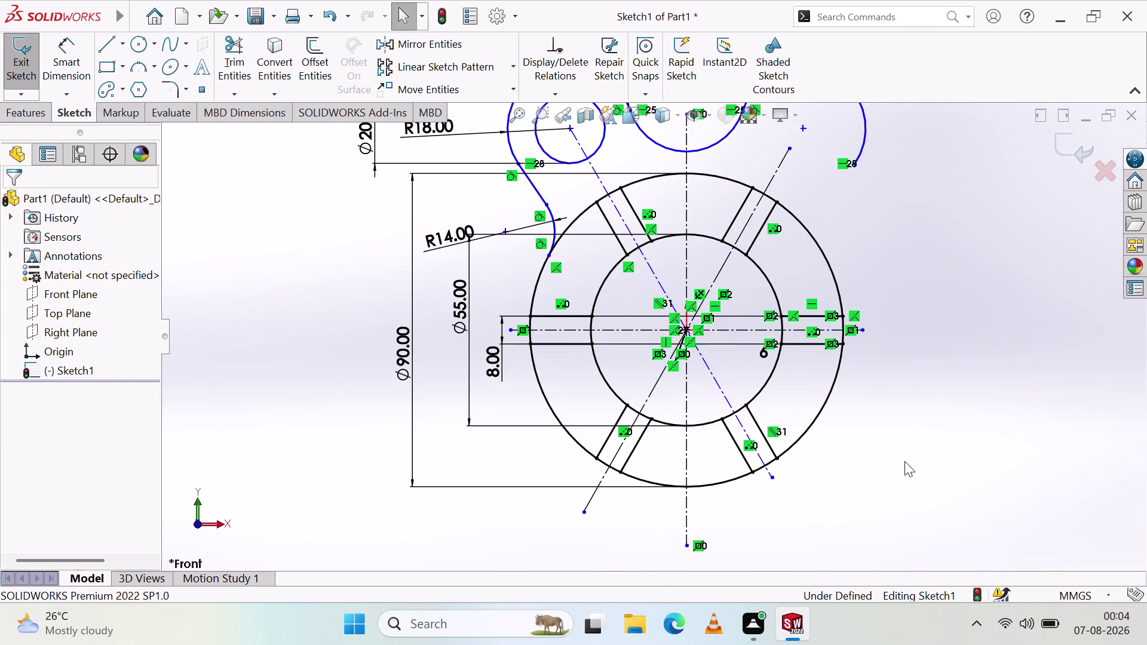
scroll(up, 3)
scroll(down, 3)
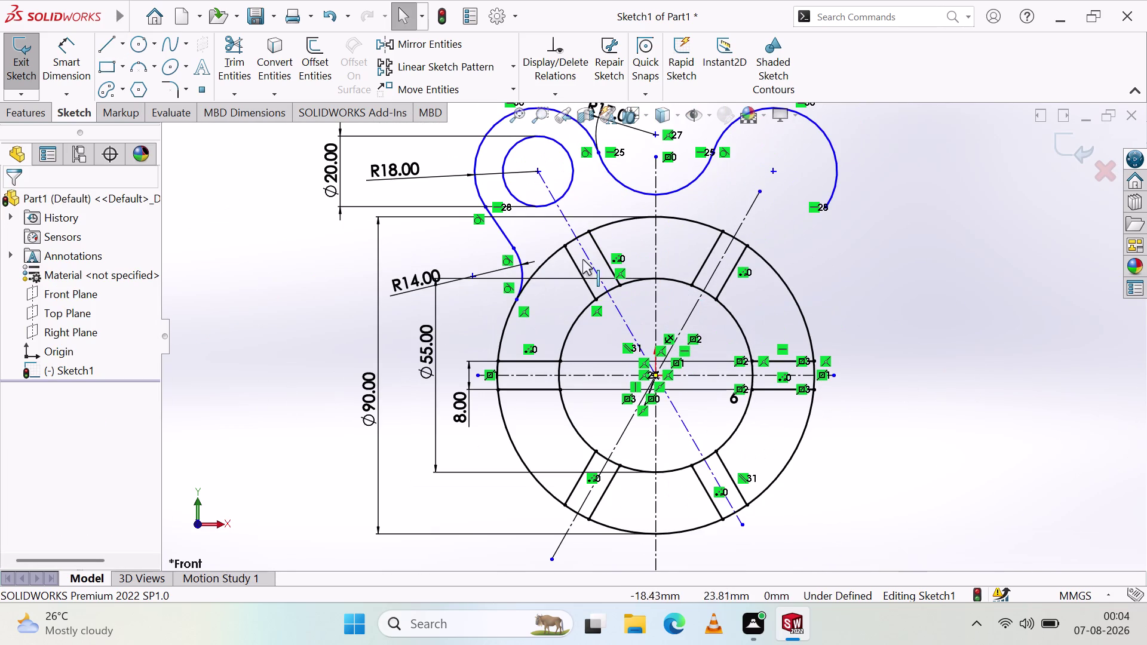
Add a trial 30° angle dimension to the vertical centerline, then delete it.
click(80, 66)
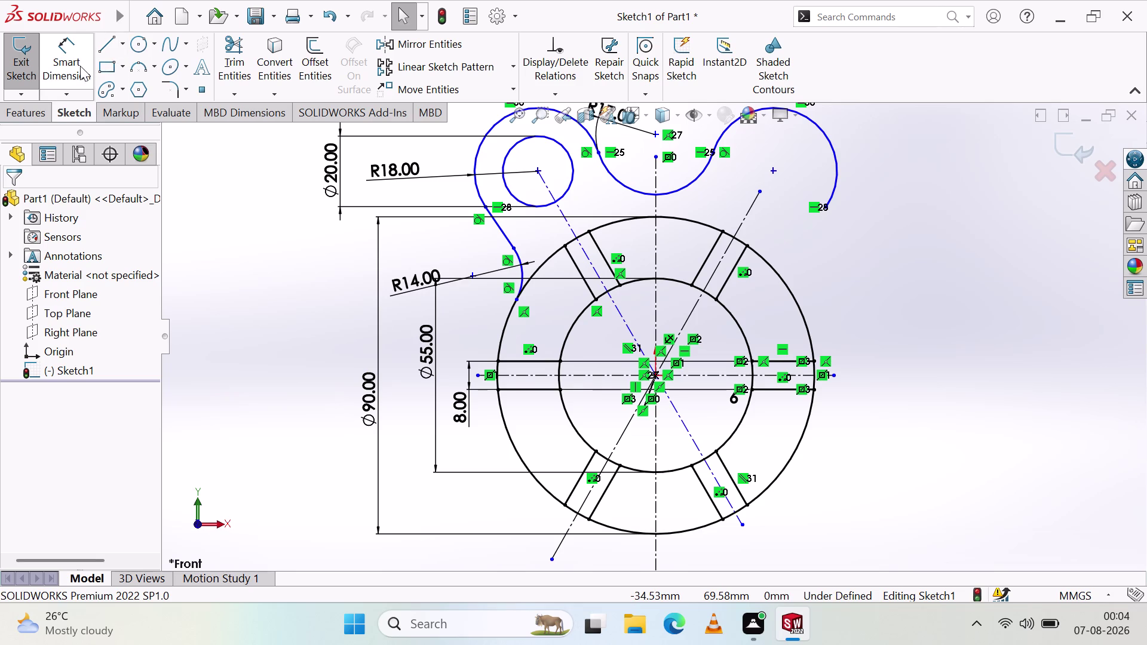
click(566, 223)
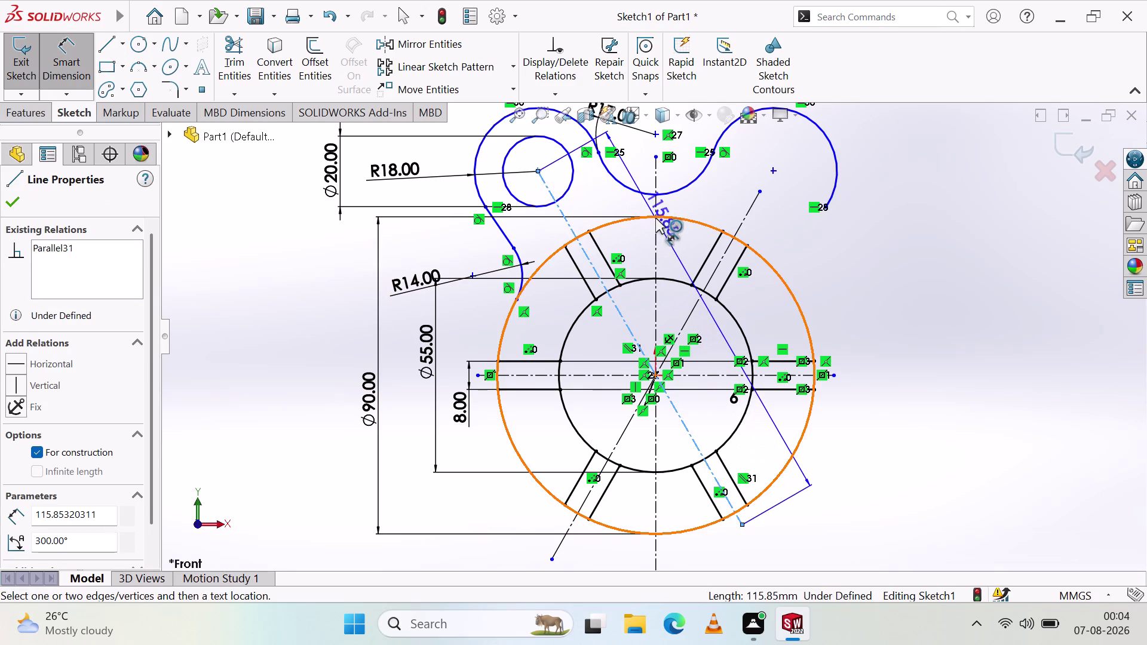
click(656, 218)
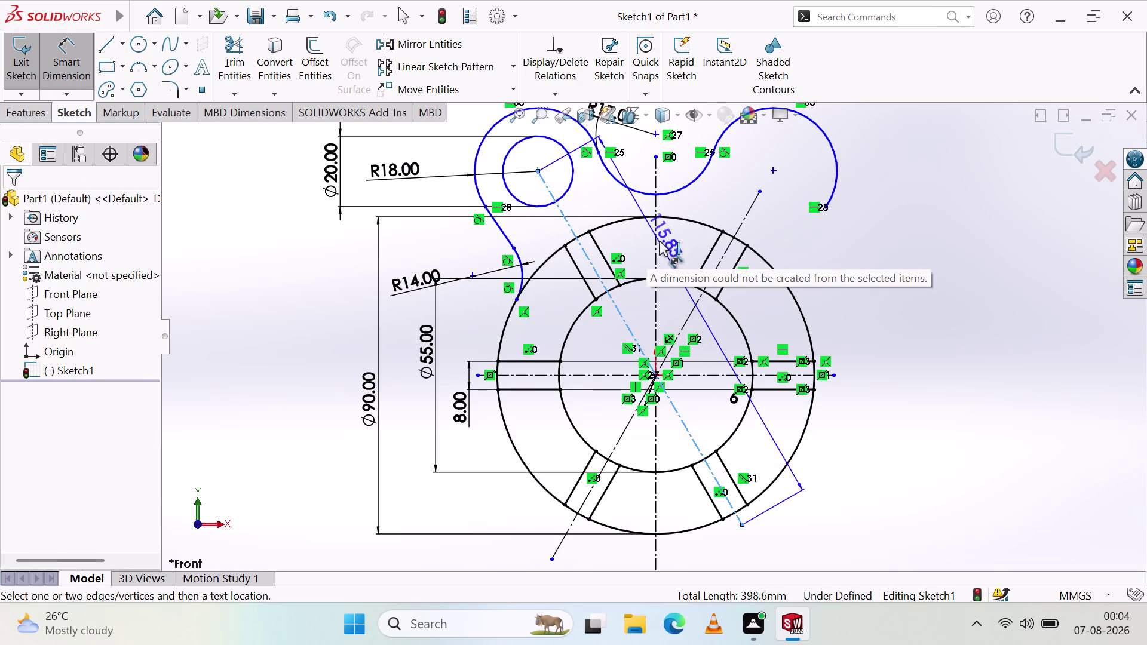
click(655, 242)
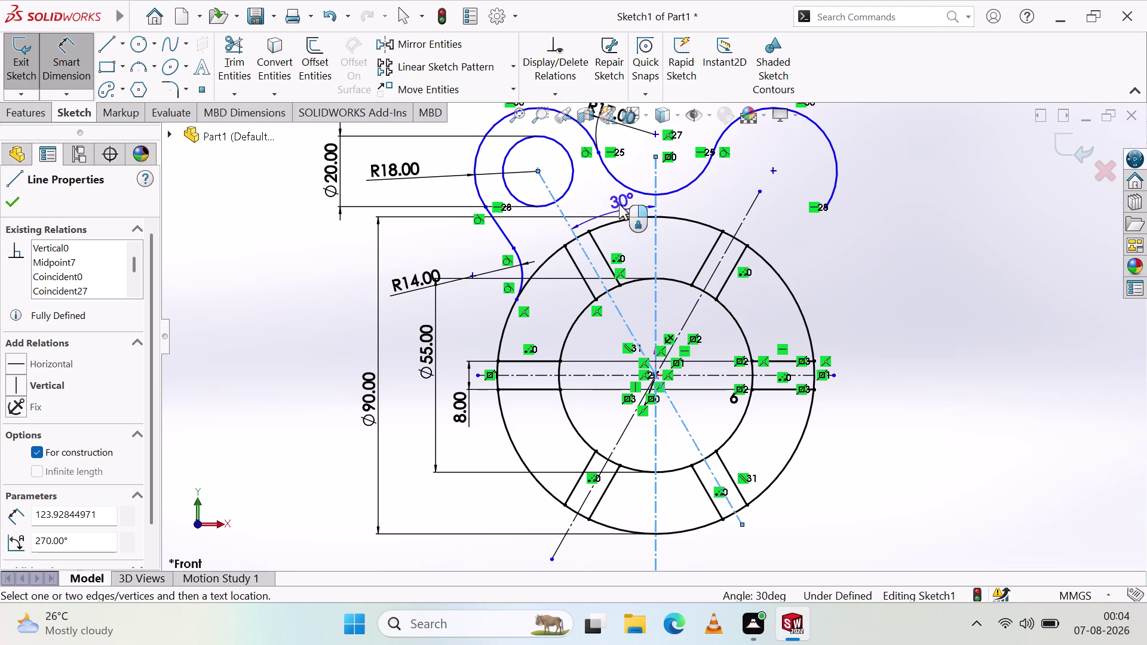
click(619, 204)
click(626, 246)
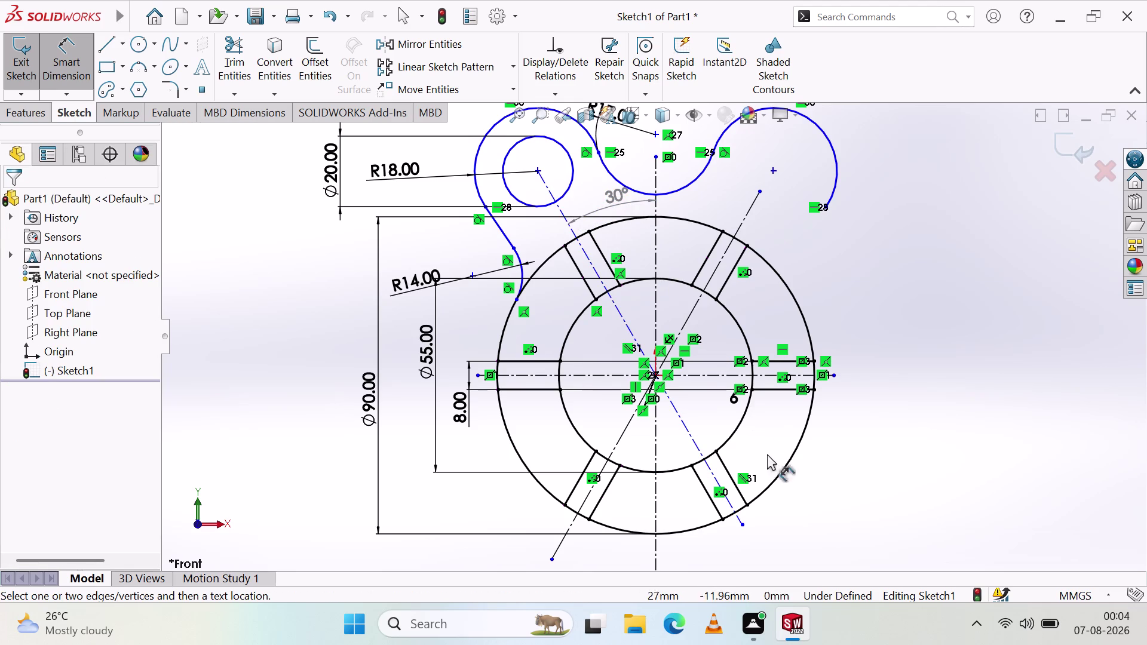
click(602, 202)
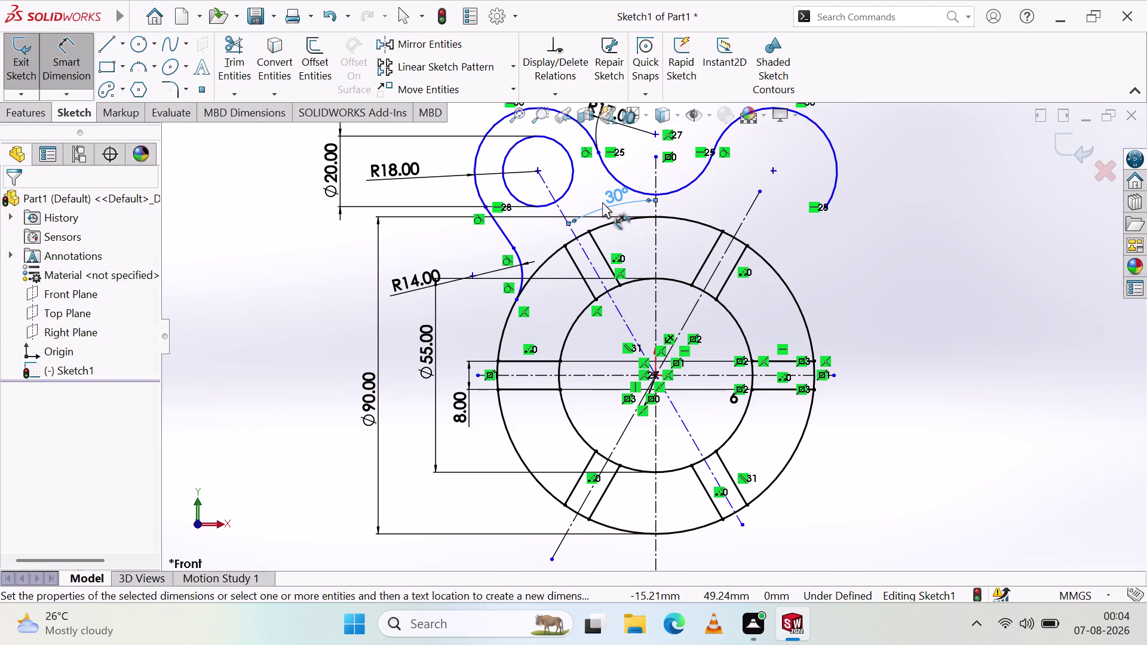
key(Delete)
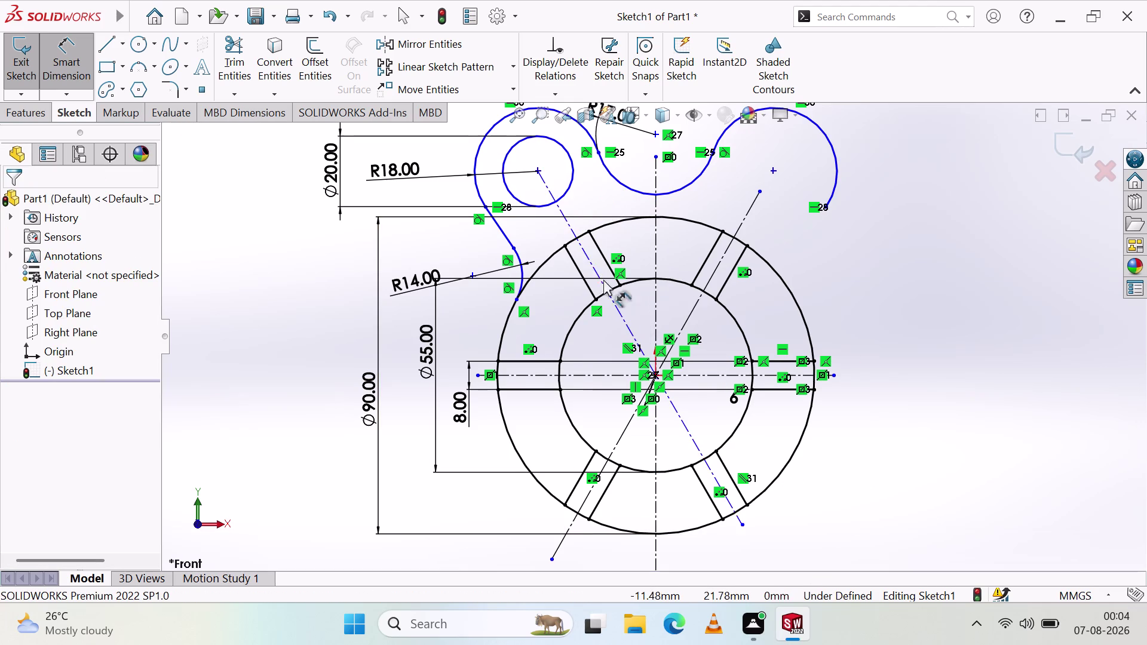
Set the slanted centerline length to 120 mm and move that dimension clear of the ring.
click(587, 261)
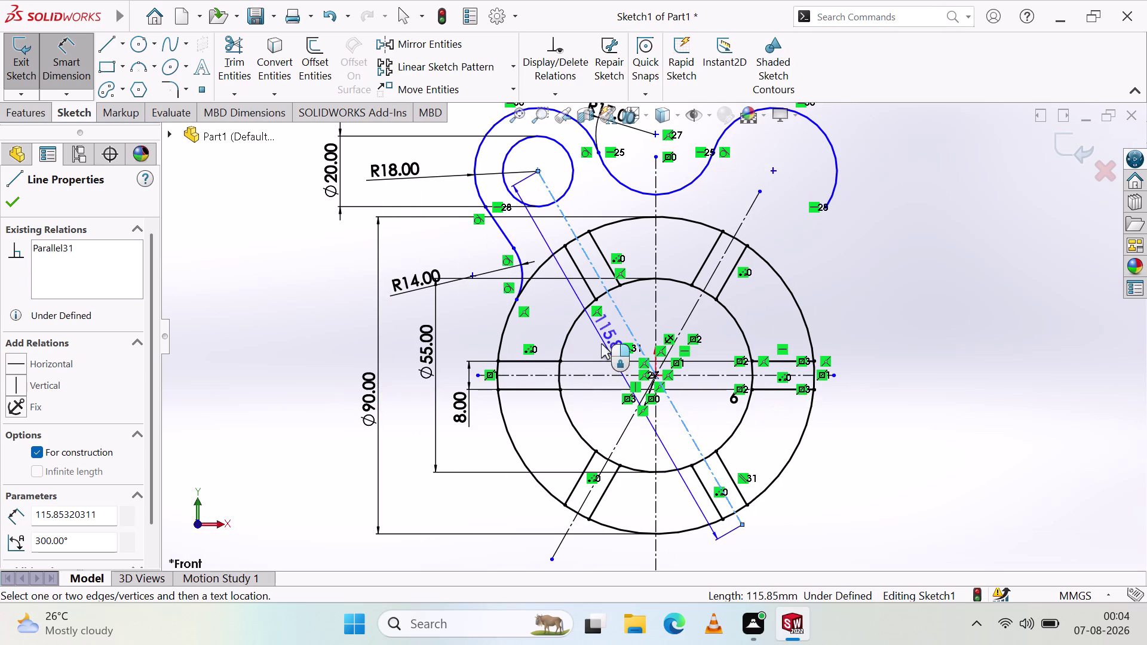
click(599, 346)
text(12)
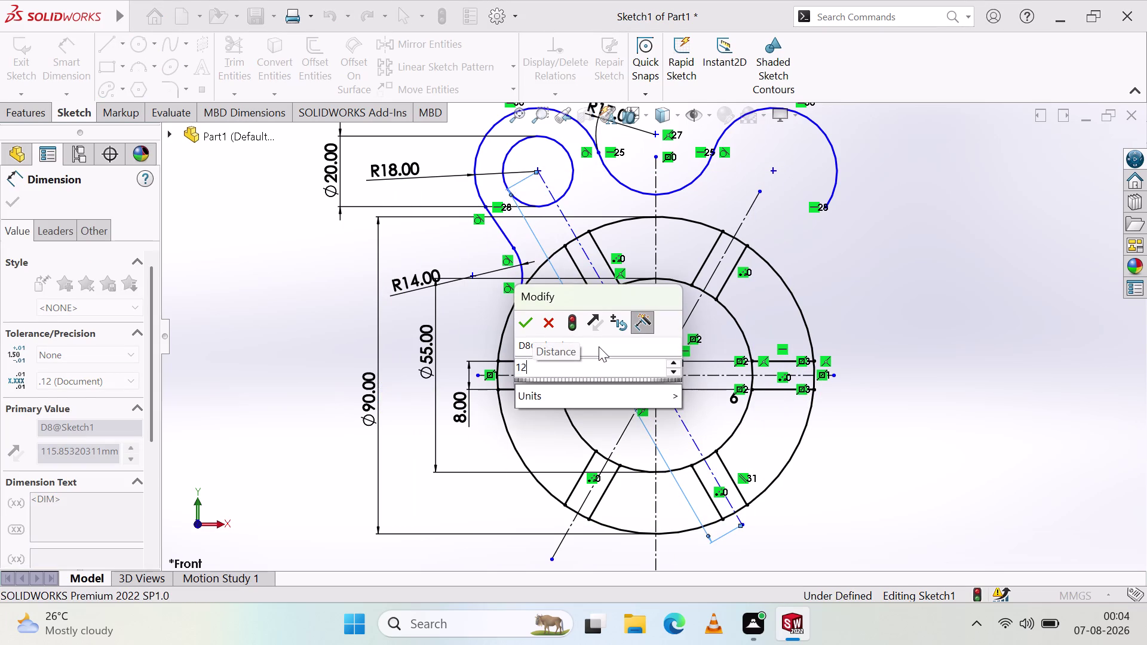
key(0)
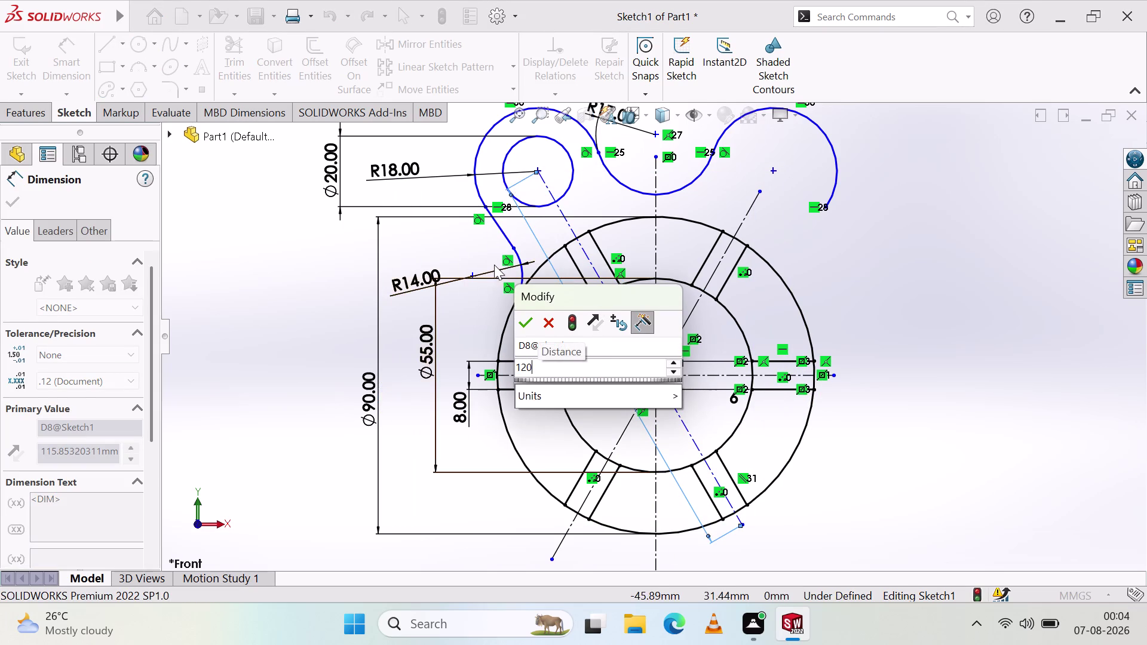
click(525, 311)
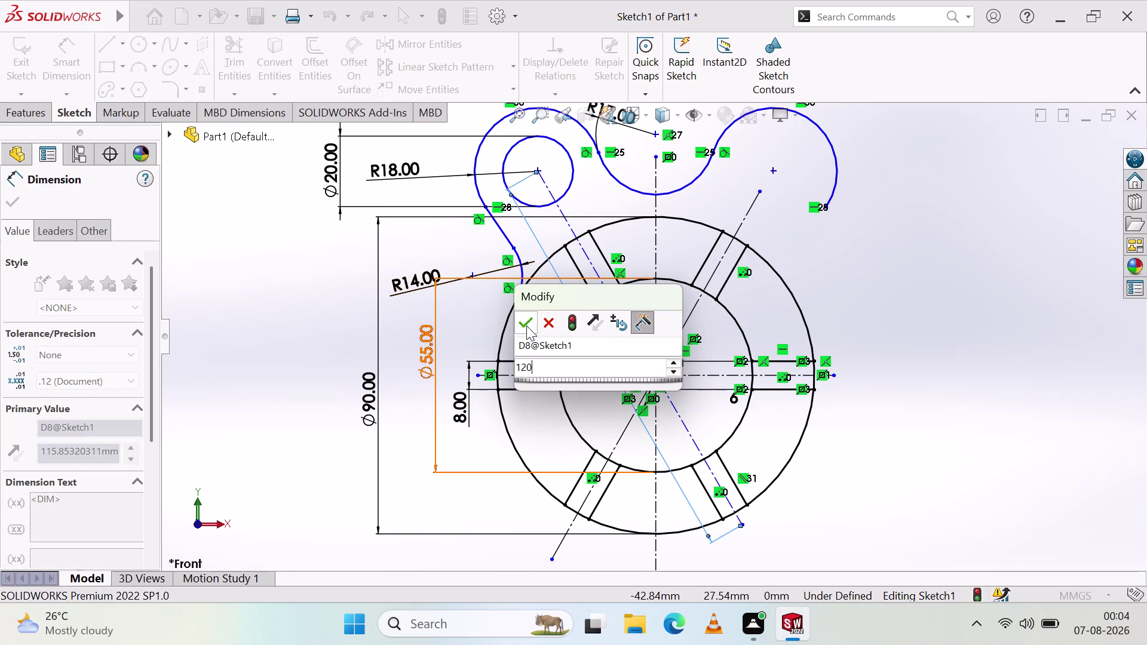
click(527, 325)
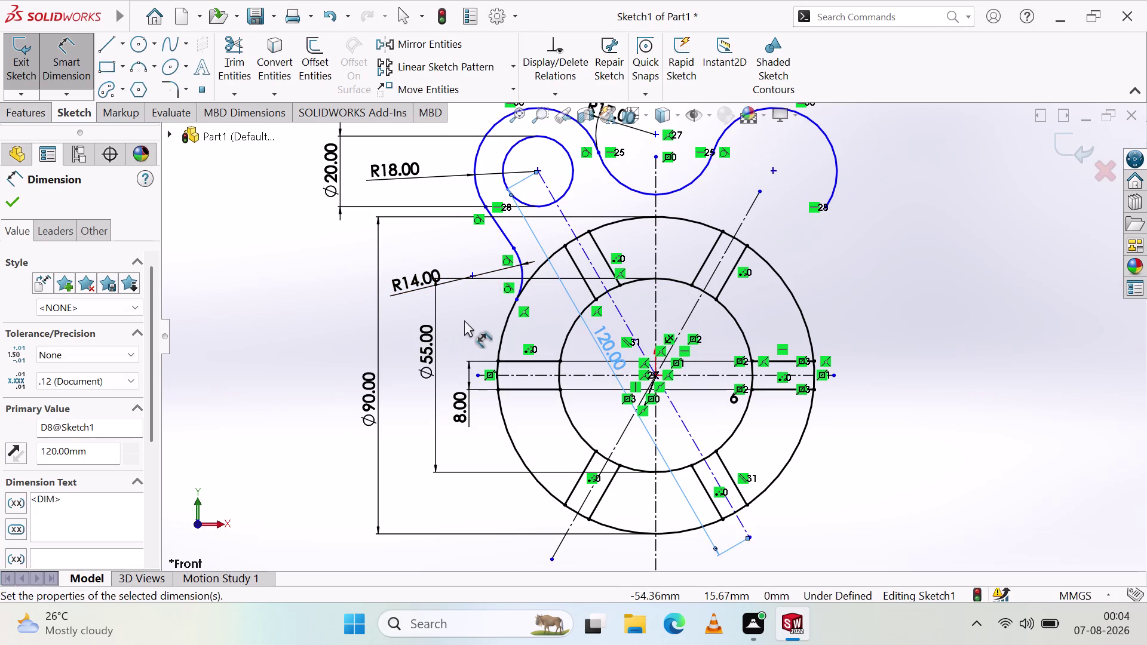
click(464, 321)
drag(613, 351, 465, 396)
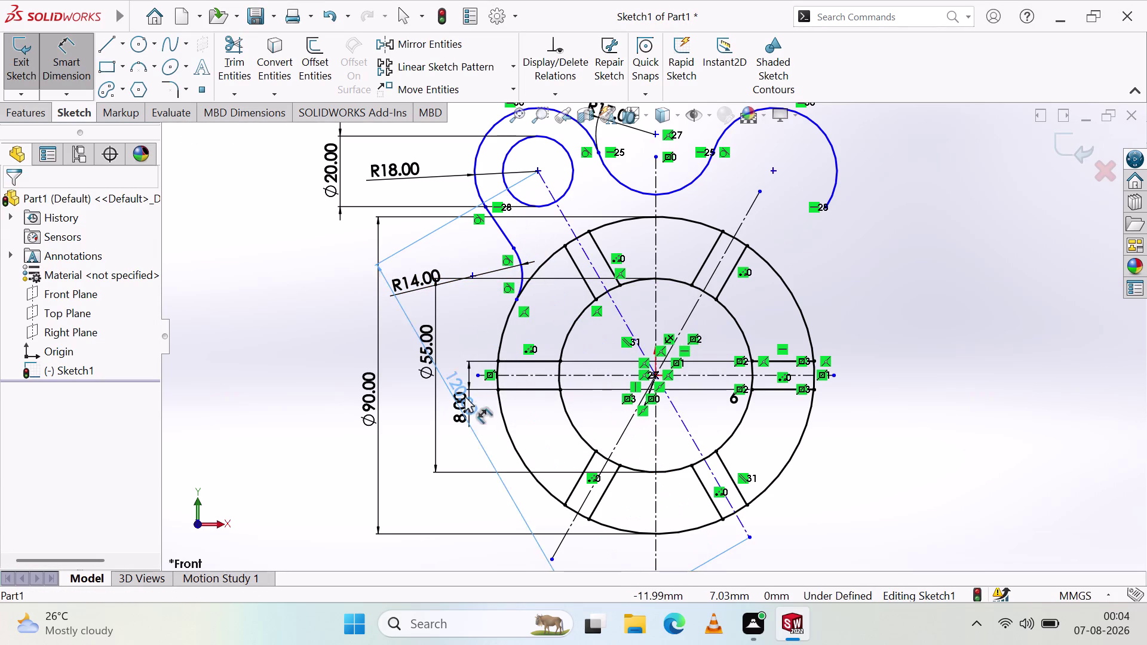
drag(465, 396, 268, 227)
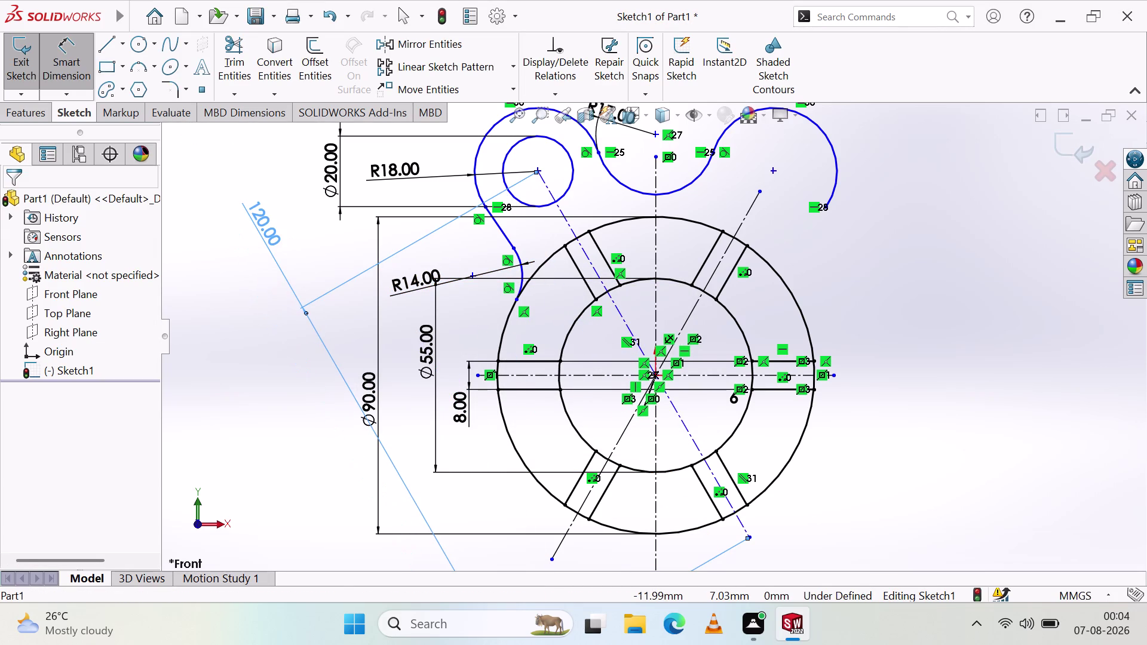
click(262, 315)
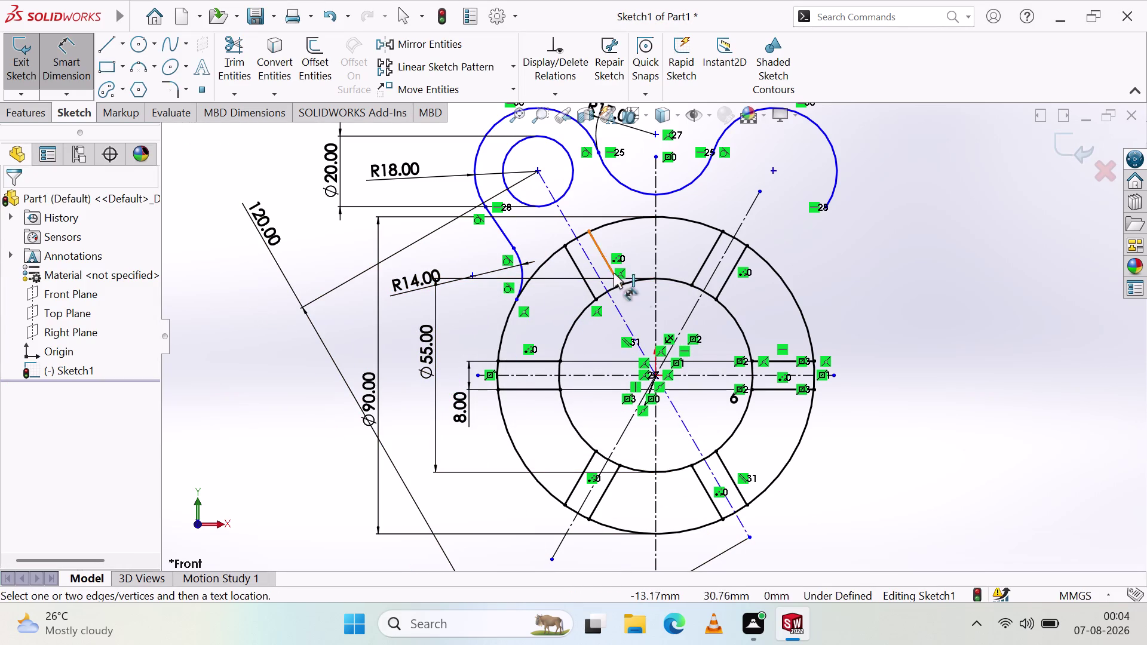
Dimension the 30° angle between the slanted line and the vertical centerline.
click(866, 417)
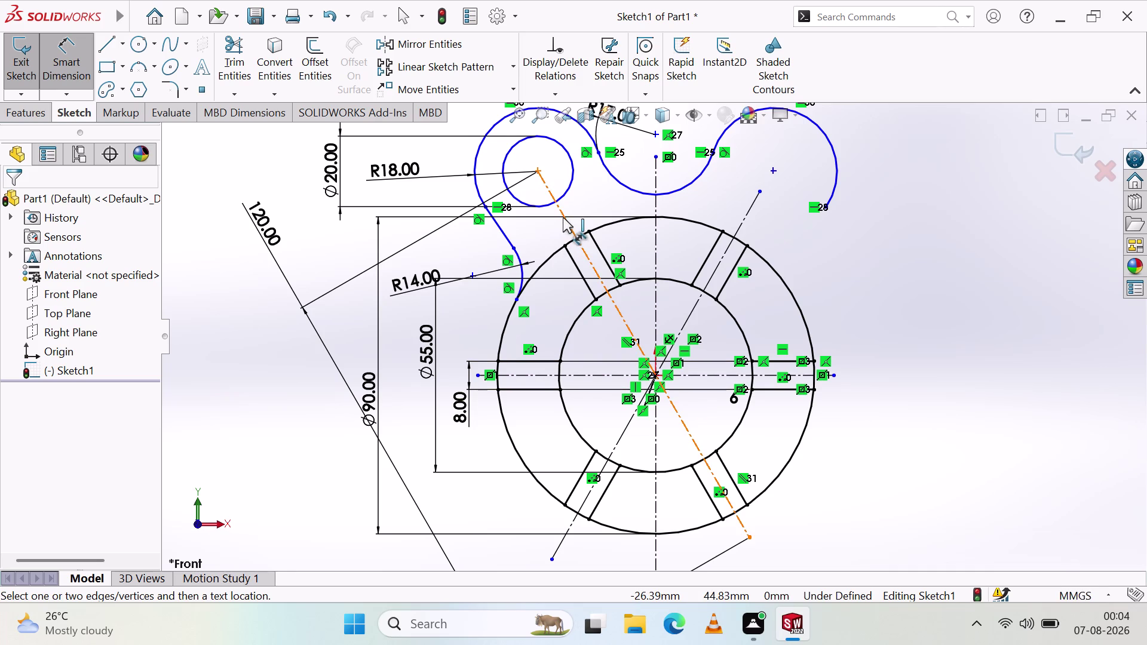
click(568, 226)
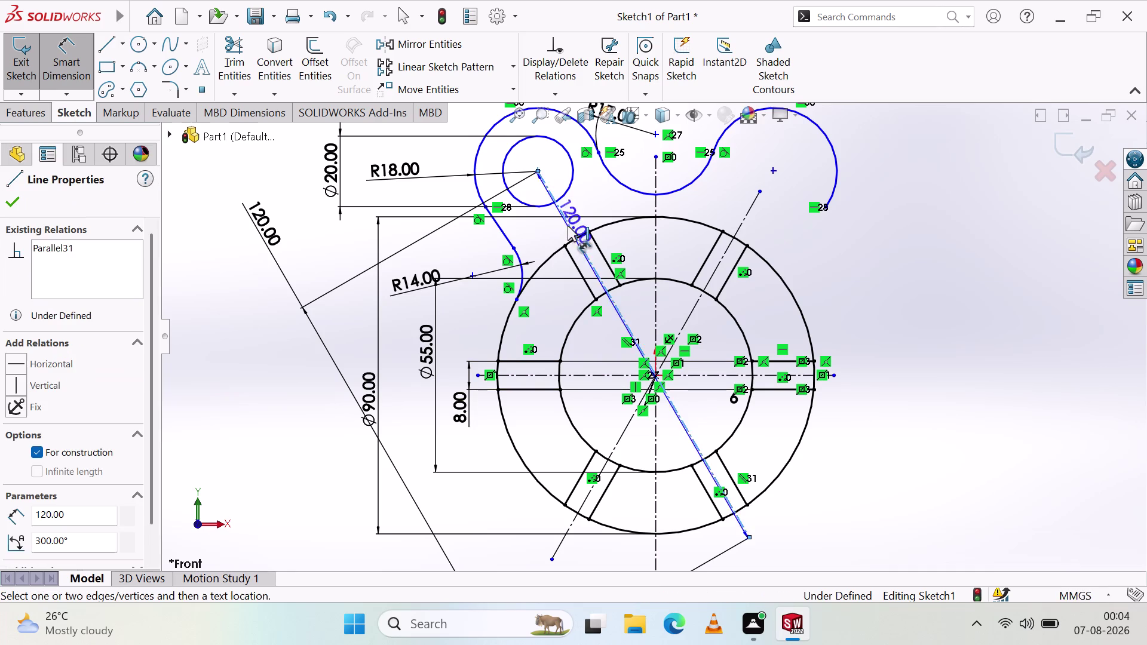
click(656, 205)
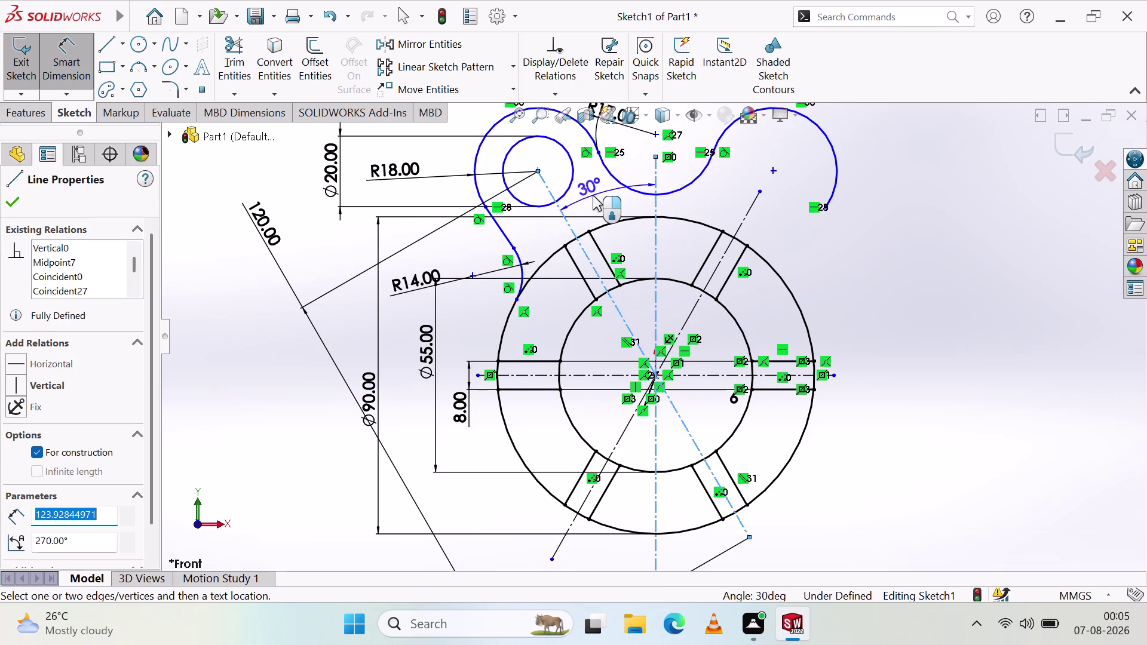
click(600, 203)
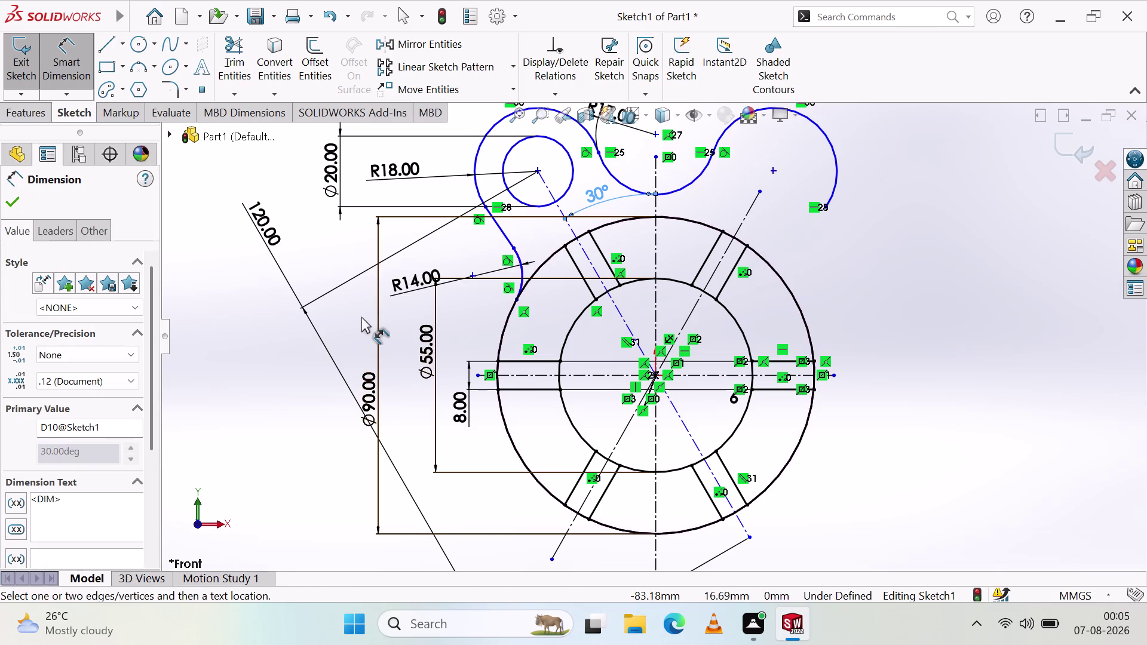
click(353, 316)
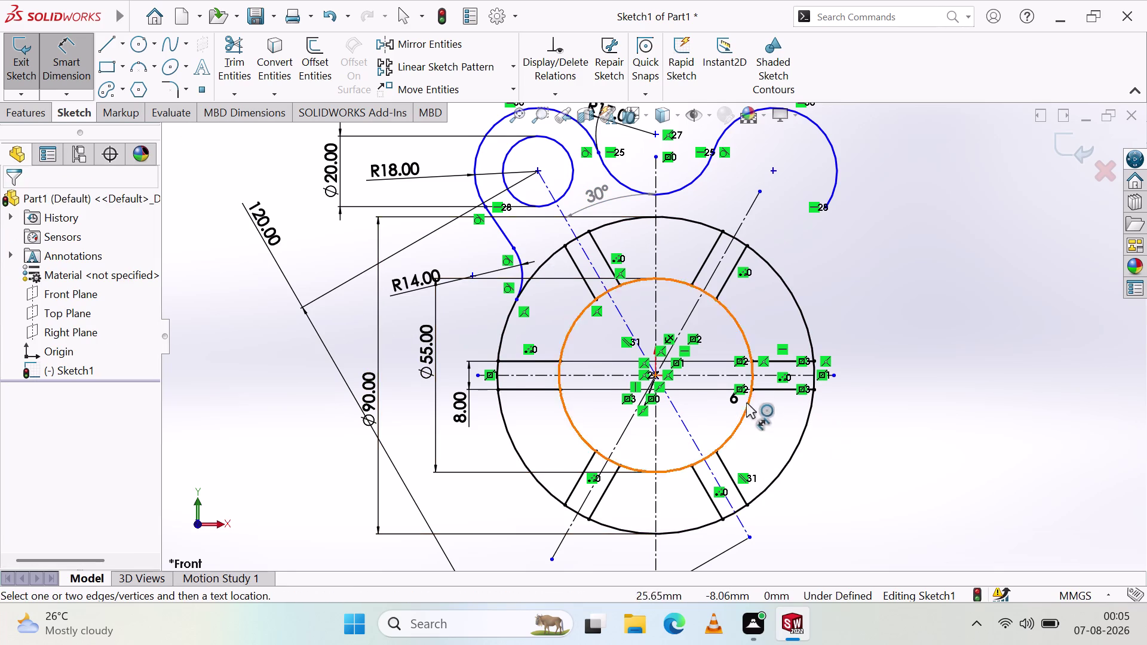
scroll(up, 3)
Reposition, then delete the 120 and 30° dimensions on the diagonal line.
scroll(down, 3)
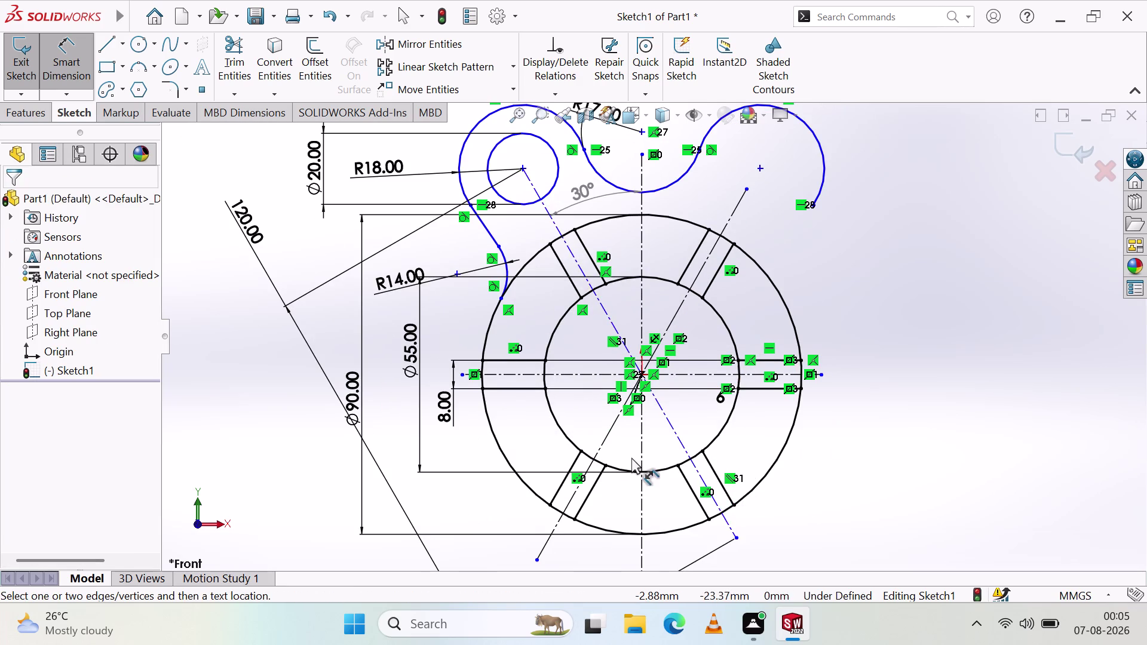
scroll(up, 3)
drag(381, 272, 375, 275)
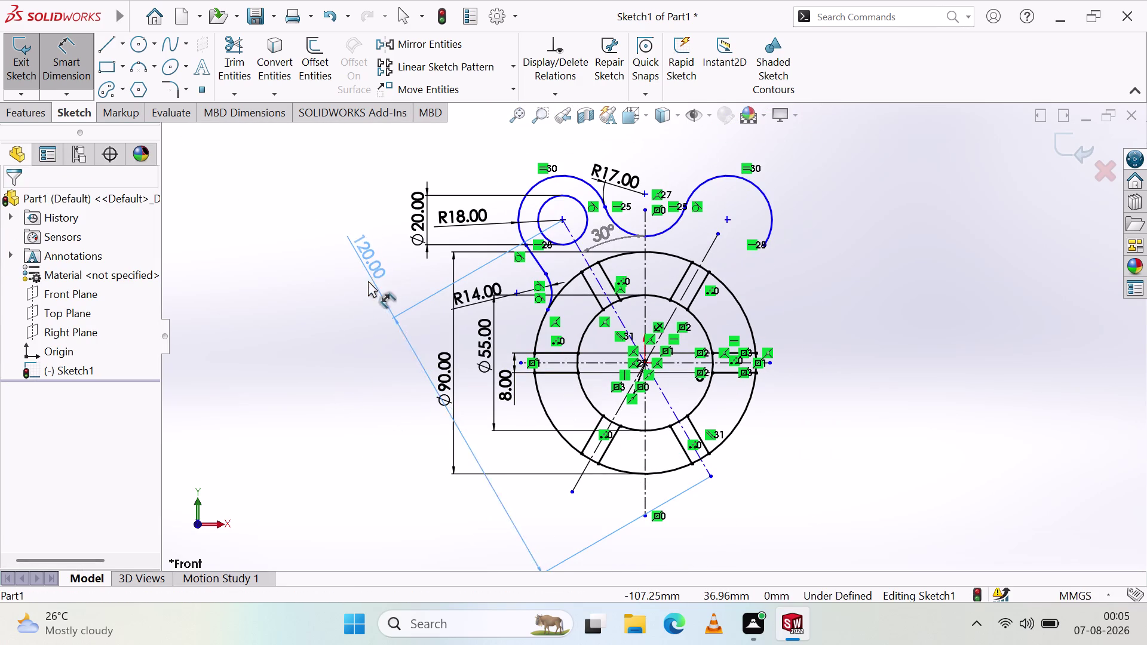
drag(376, 275, 350, 299)
click(340, 377)
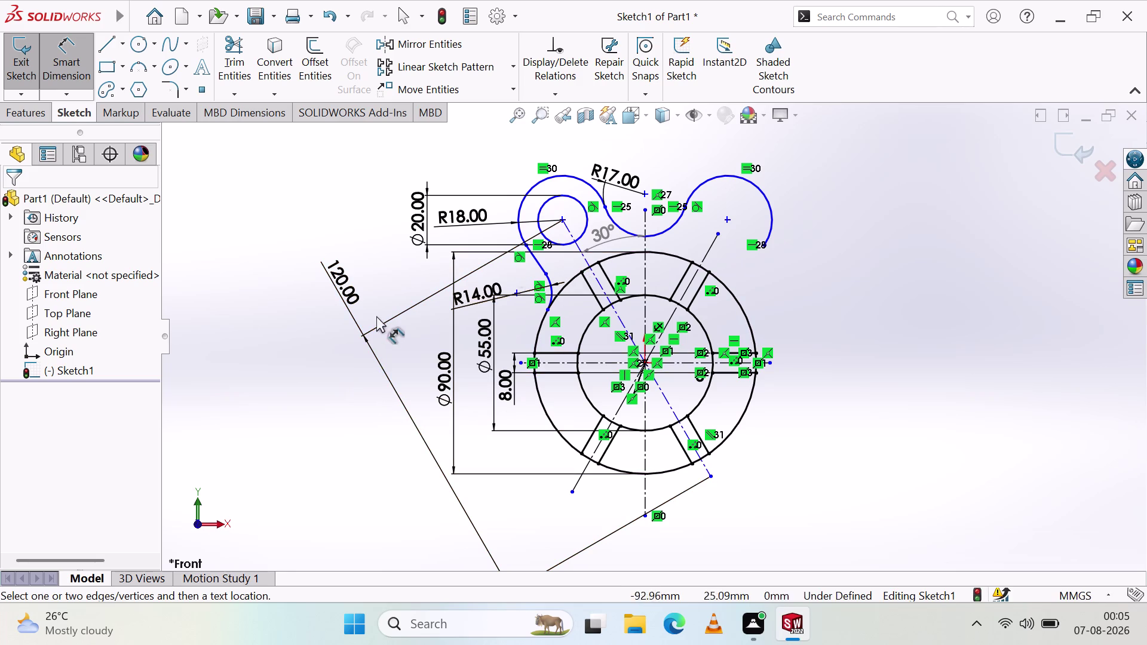
click(349, 294)
key(Delete)
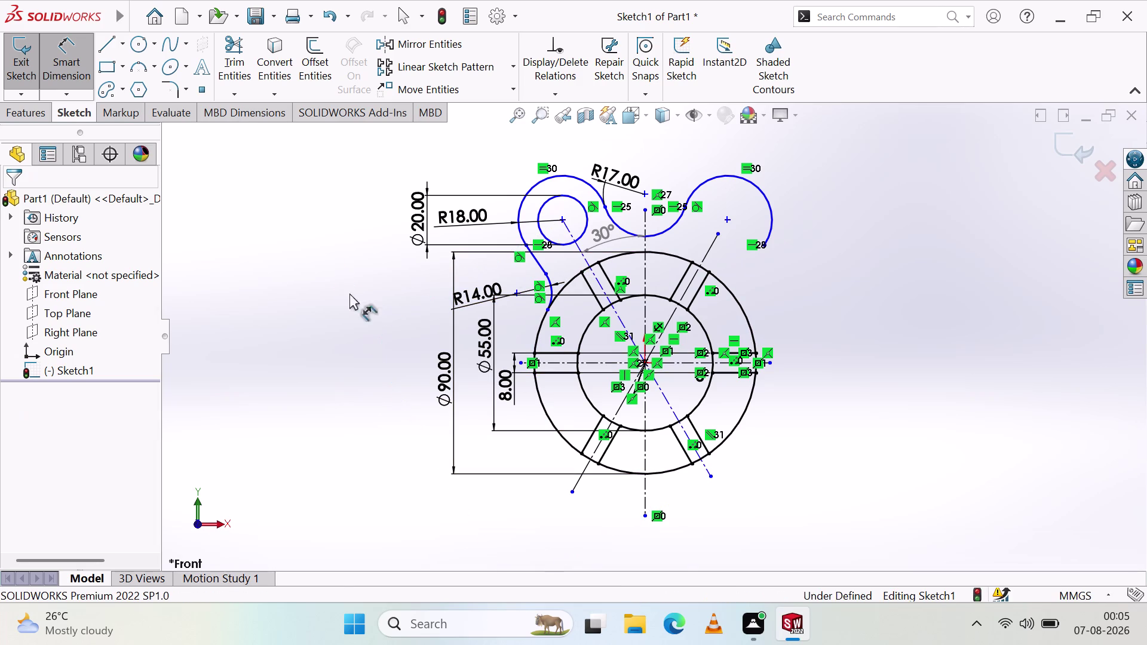
click(586, 237)
key(Delete)
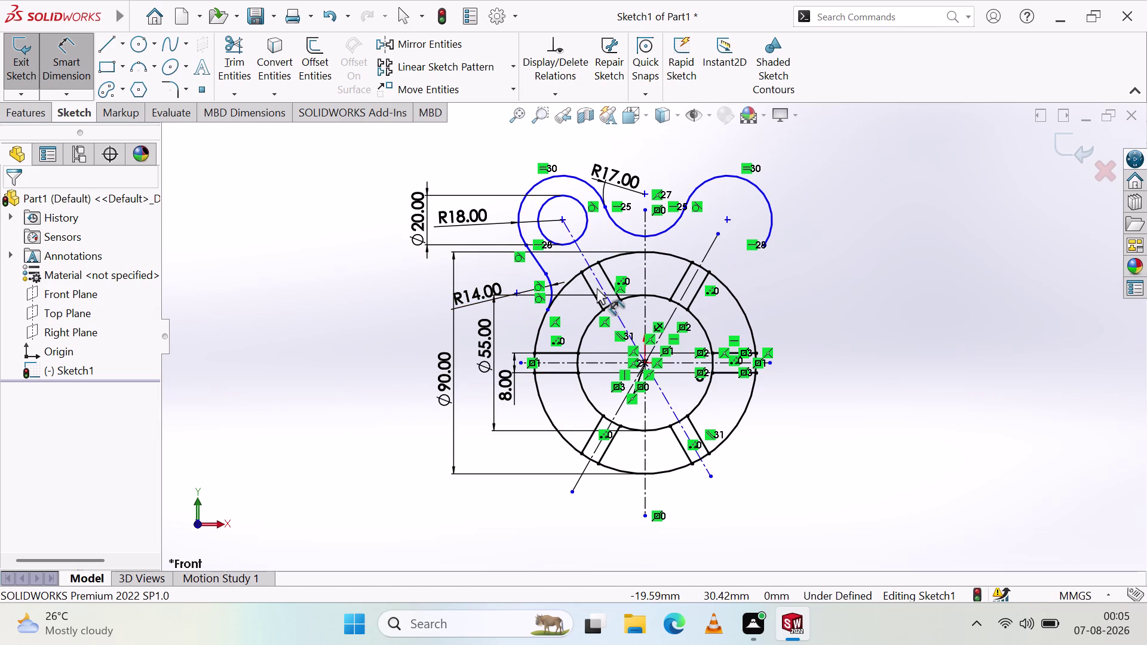
key(Escape)
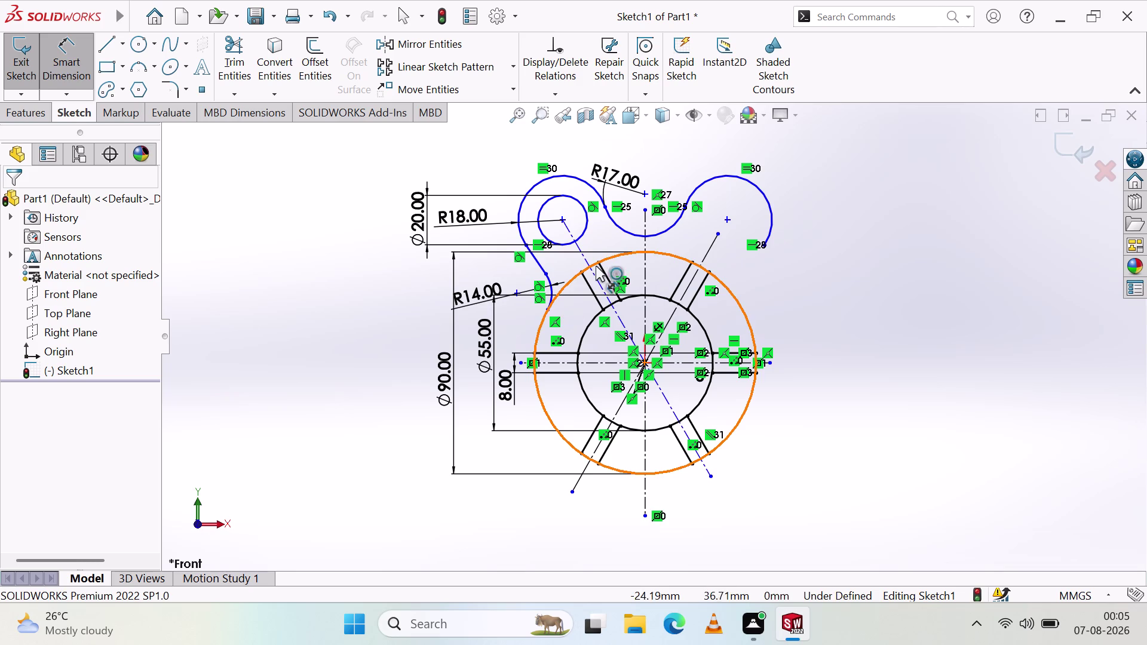
key(Escape)
key(Escape)
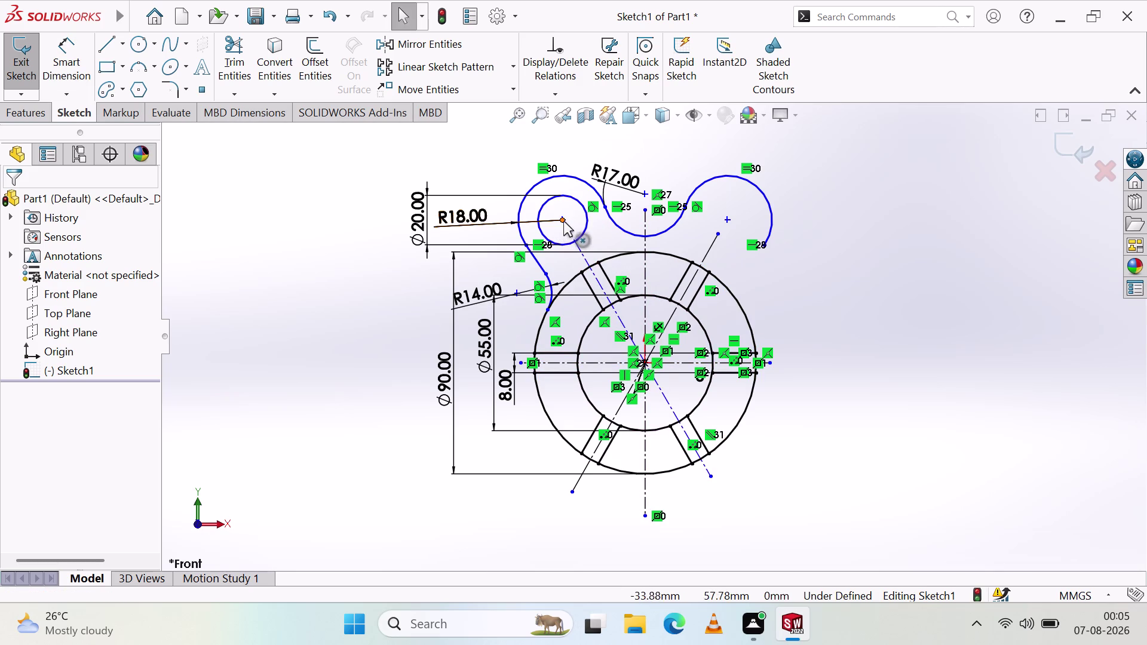
Apply a Fix relation to the diagonal construction line.
click(586, 260)
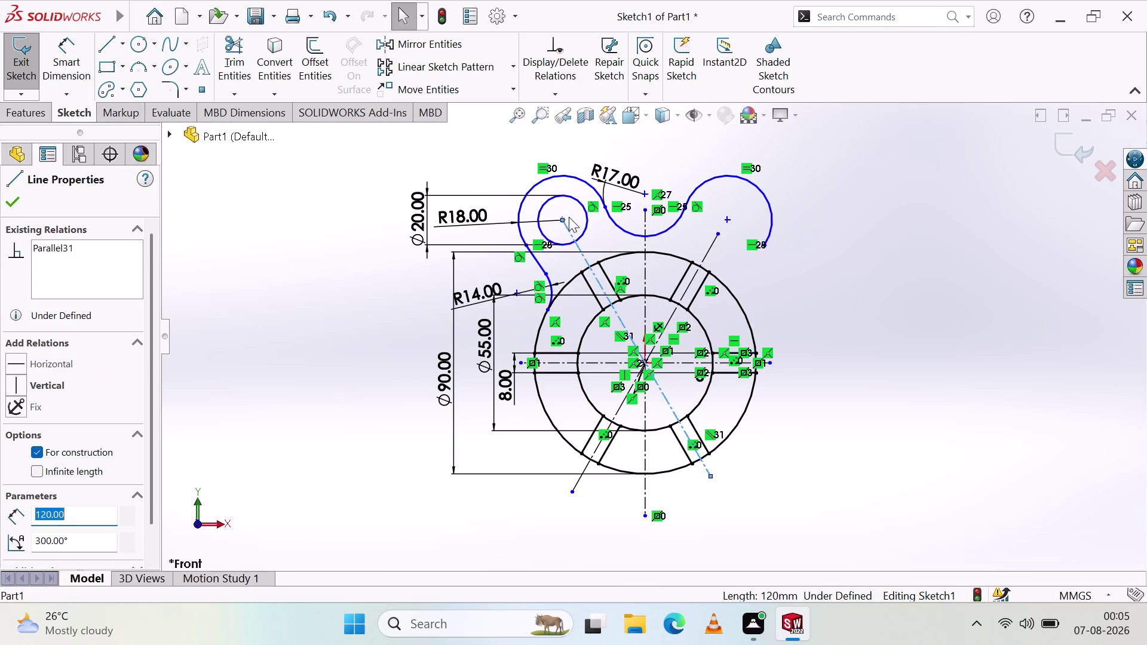
click(16, 405)
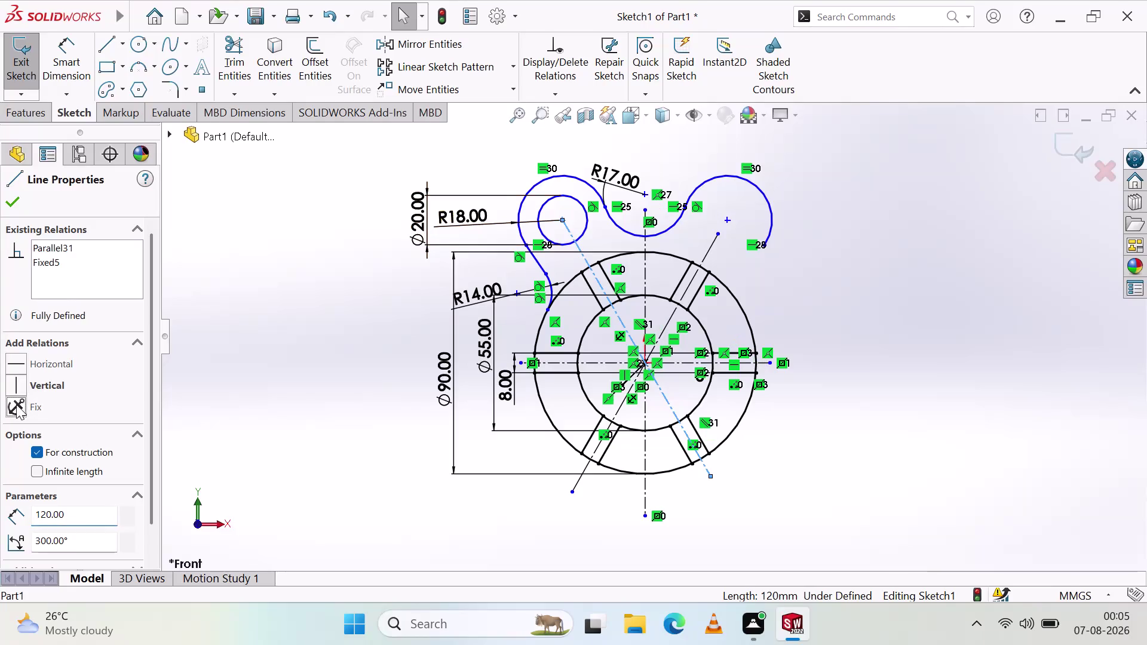
click(18, 203)
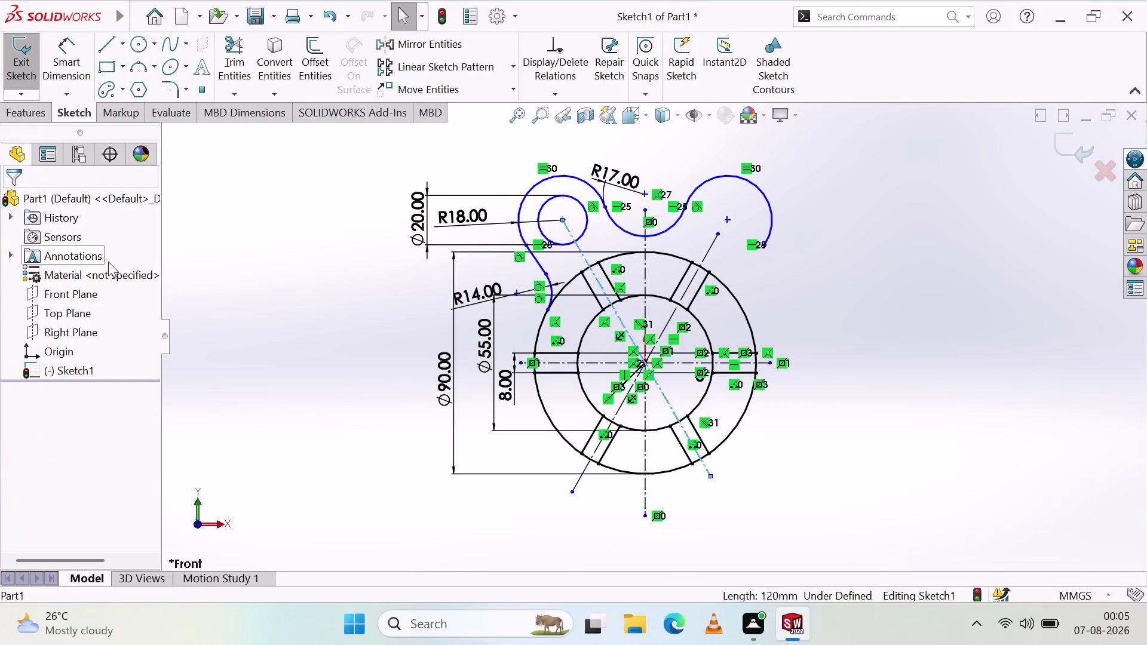
click(273, 311)
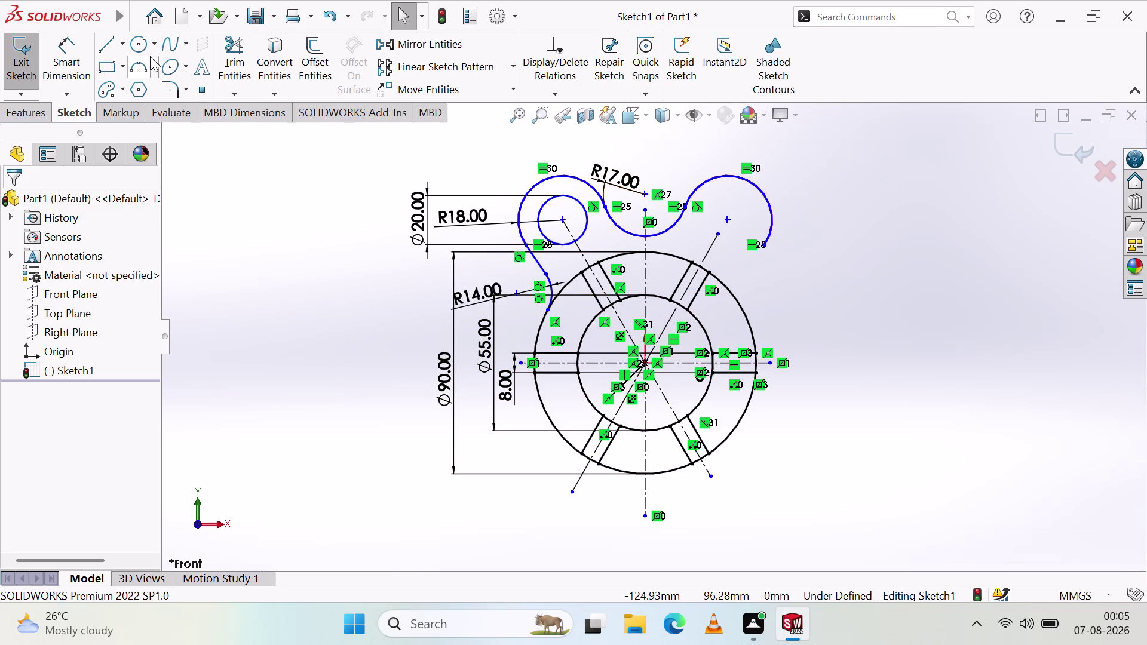
Draw a small circle centred on the right boss arc's centre.
click(133, 42)
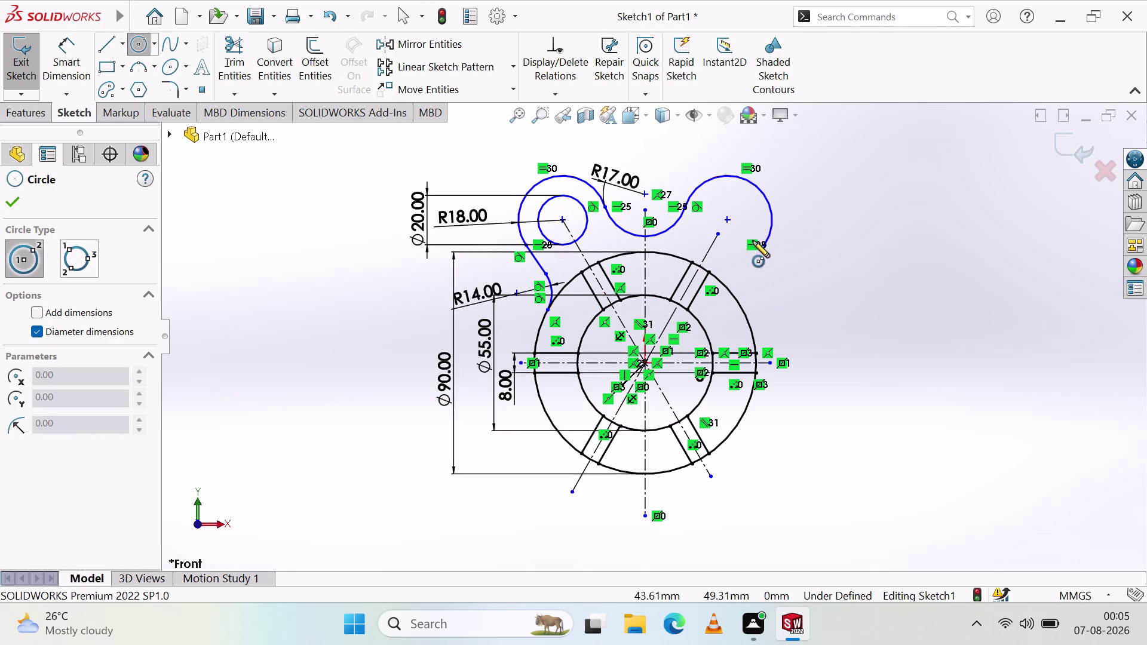
click(728, 221)
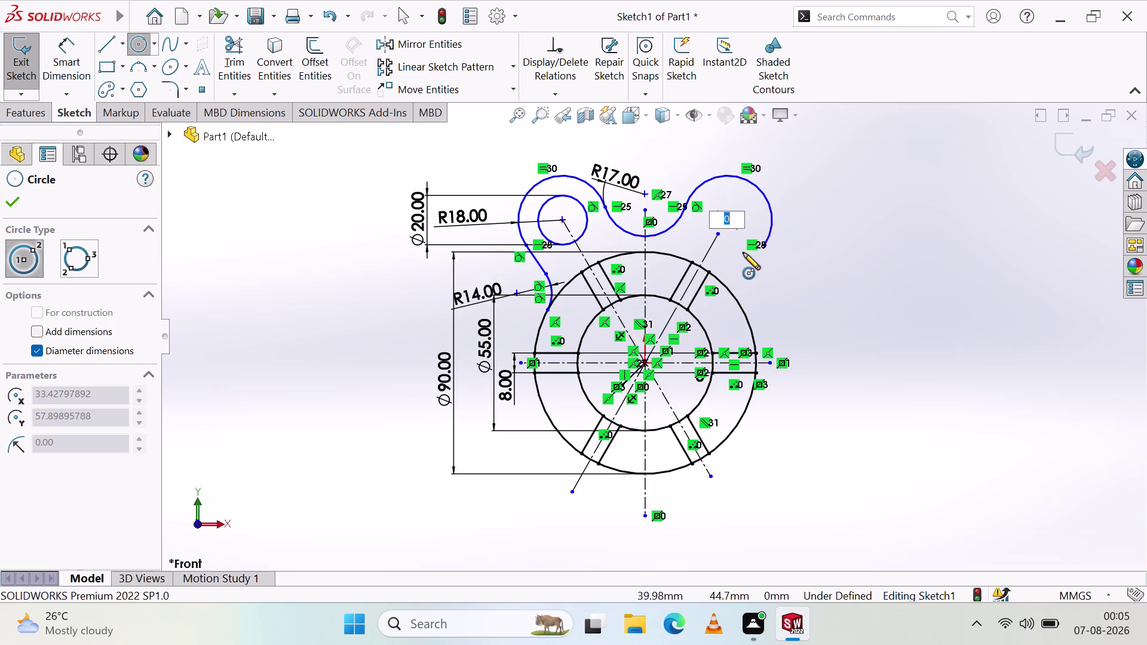
click(728, 235)
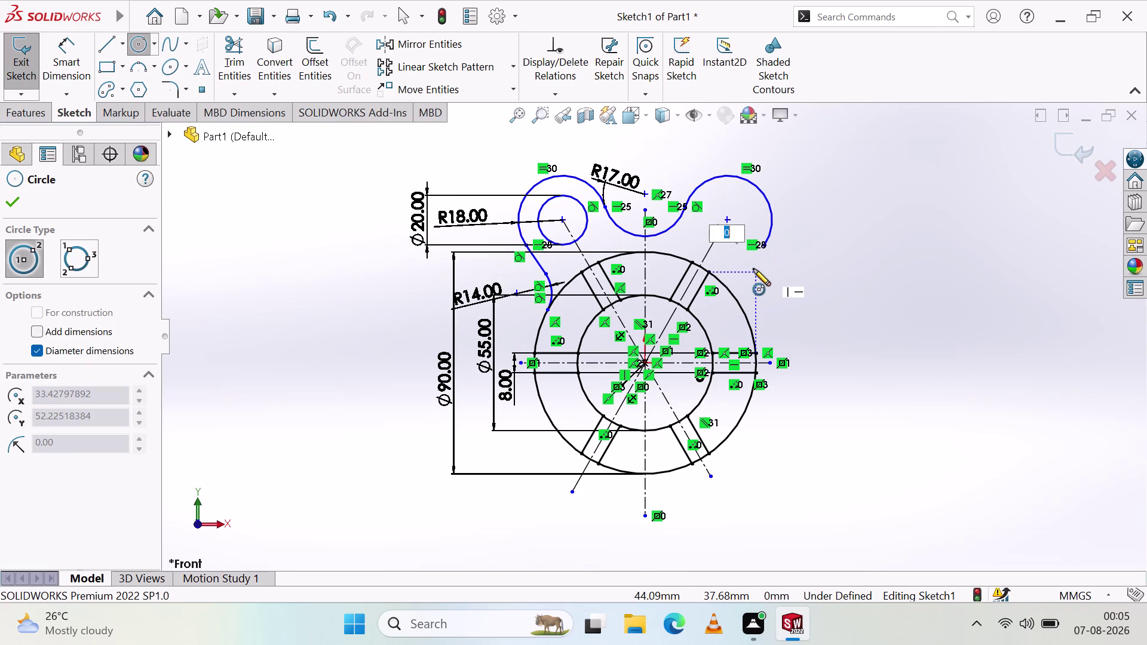
key(Escape)
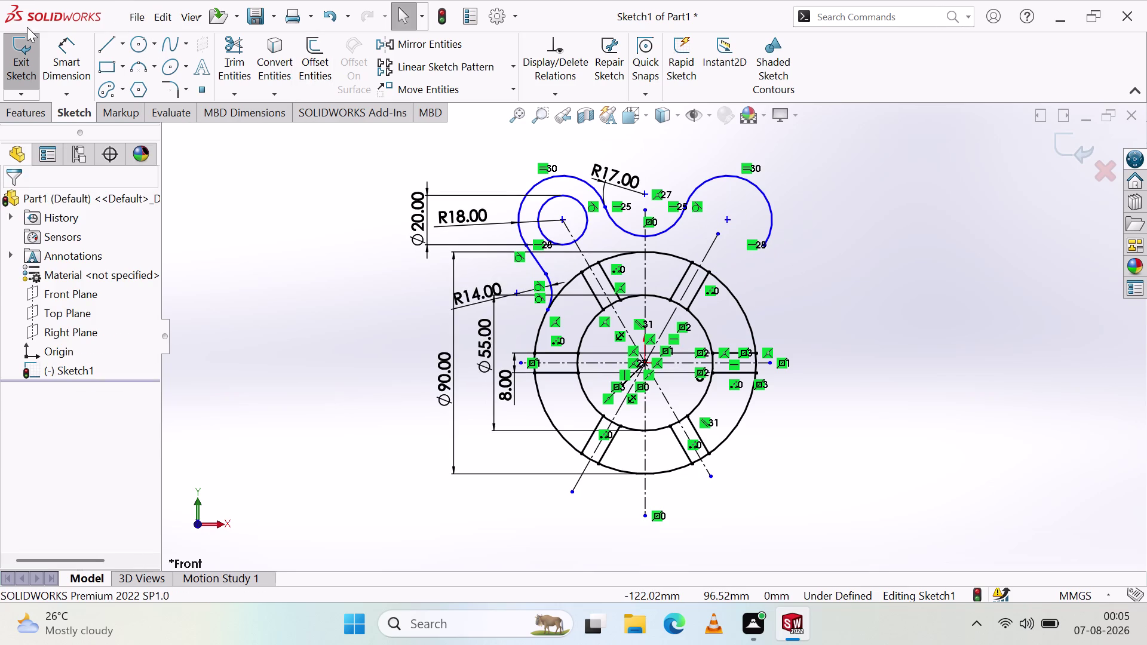
click(137, 55)
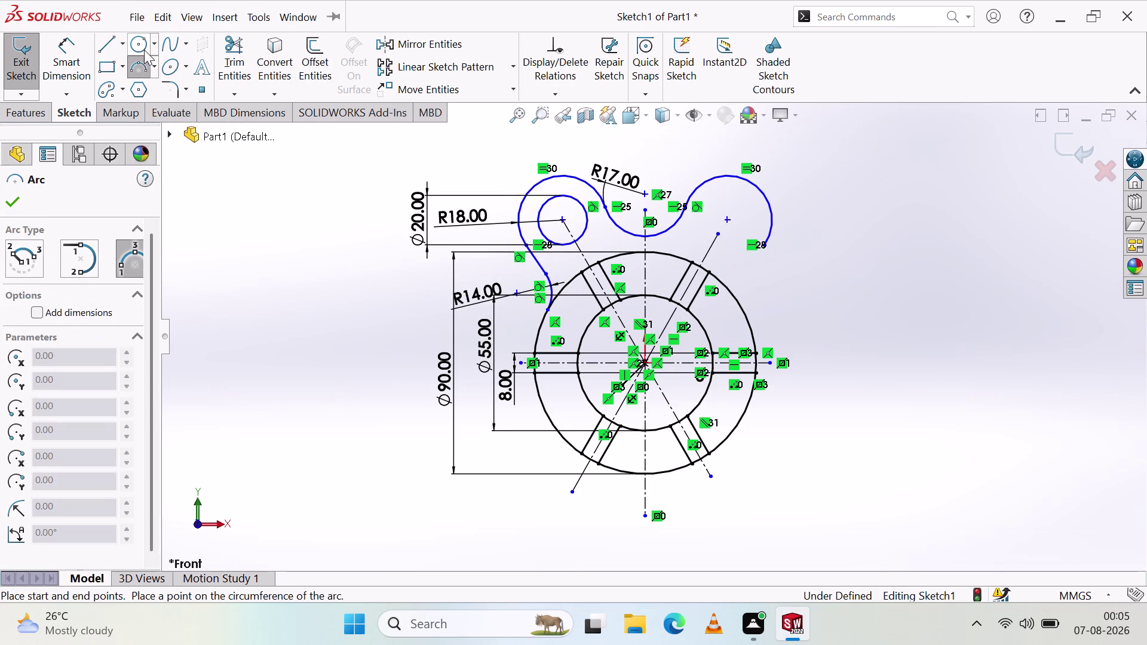
click(142, 44)
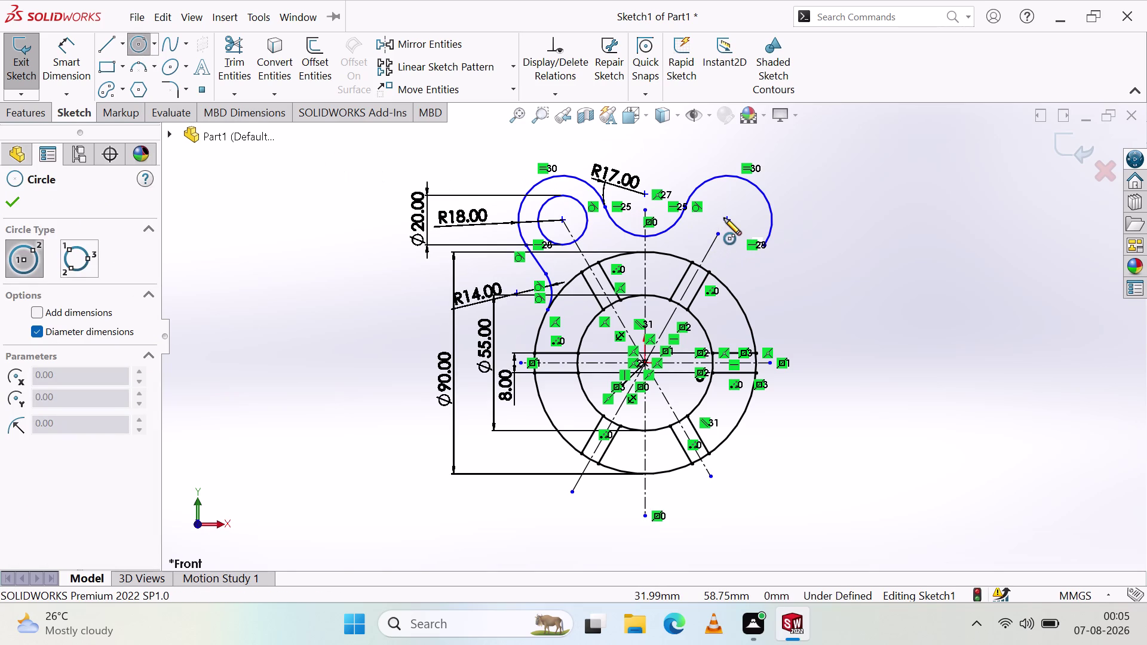
click(729, 220)
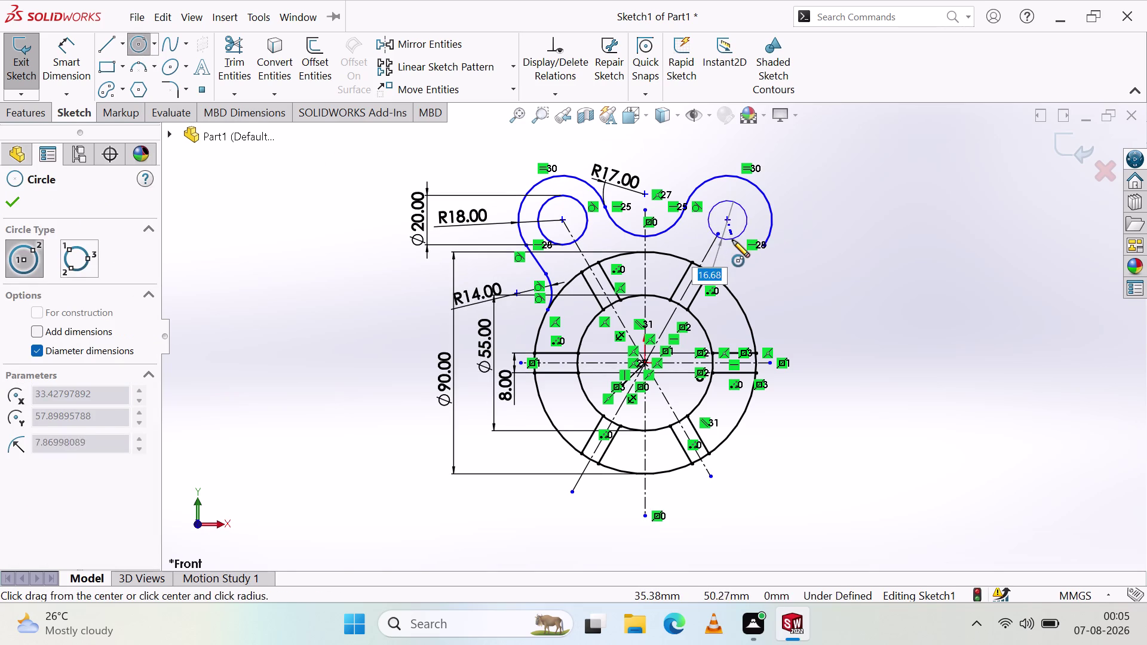
click(733, 245)
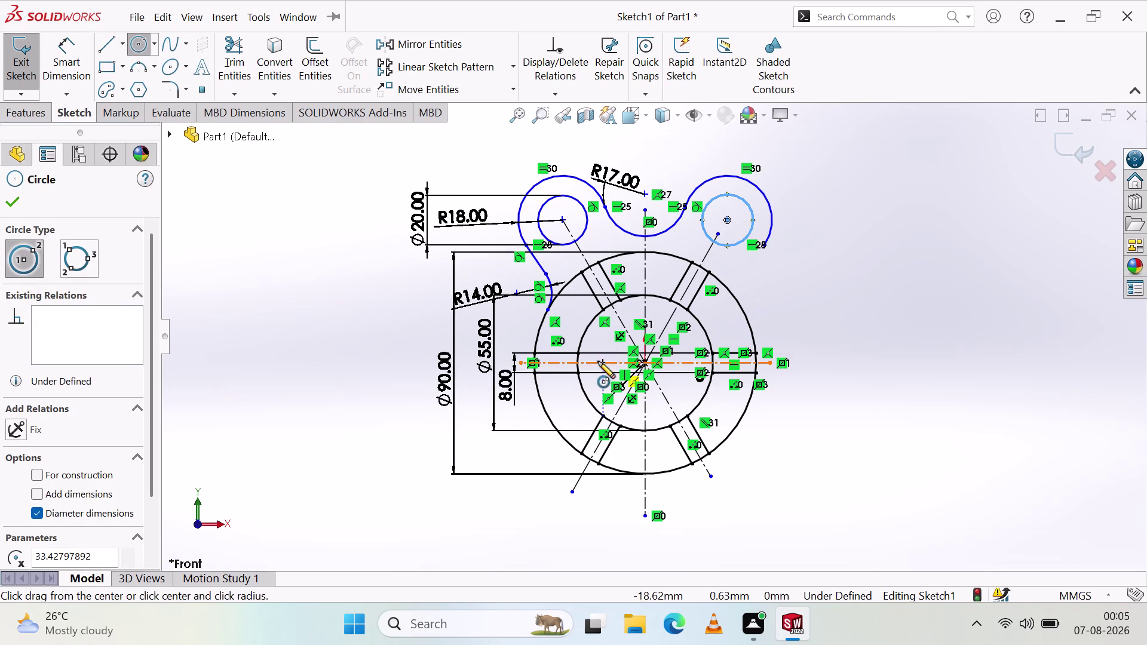
key(Escape)
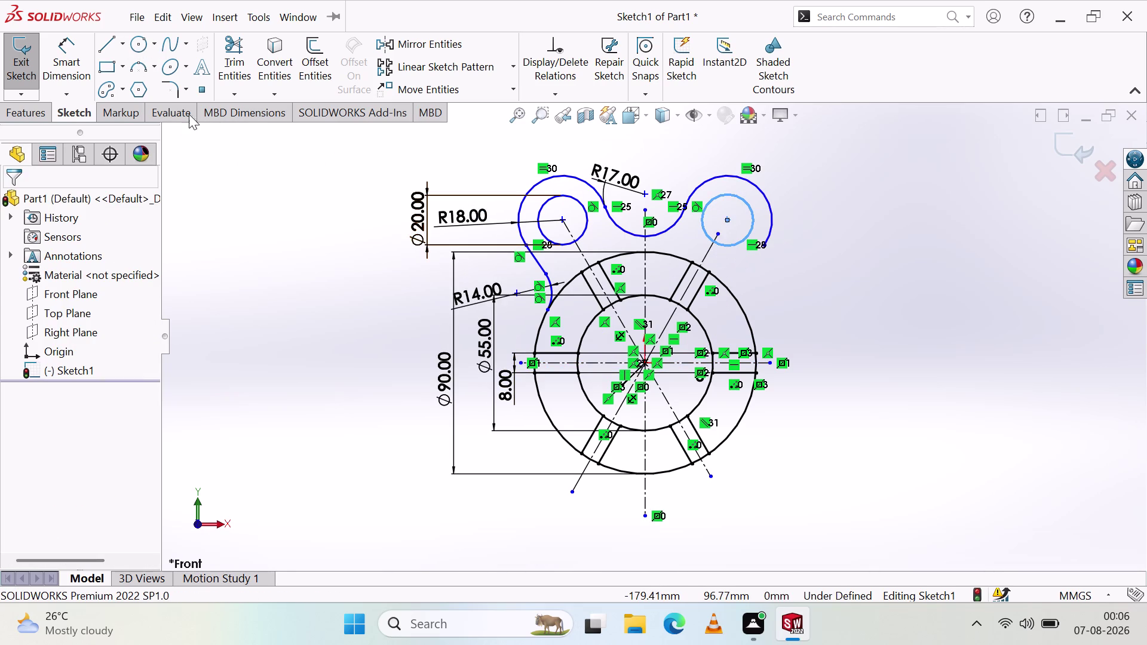
Place a diameter dimension on the new right circle.
click(74, 60)
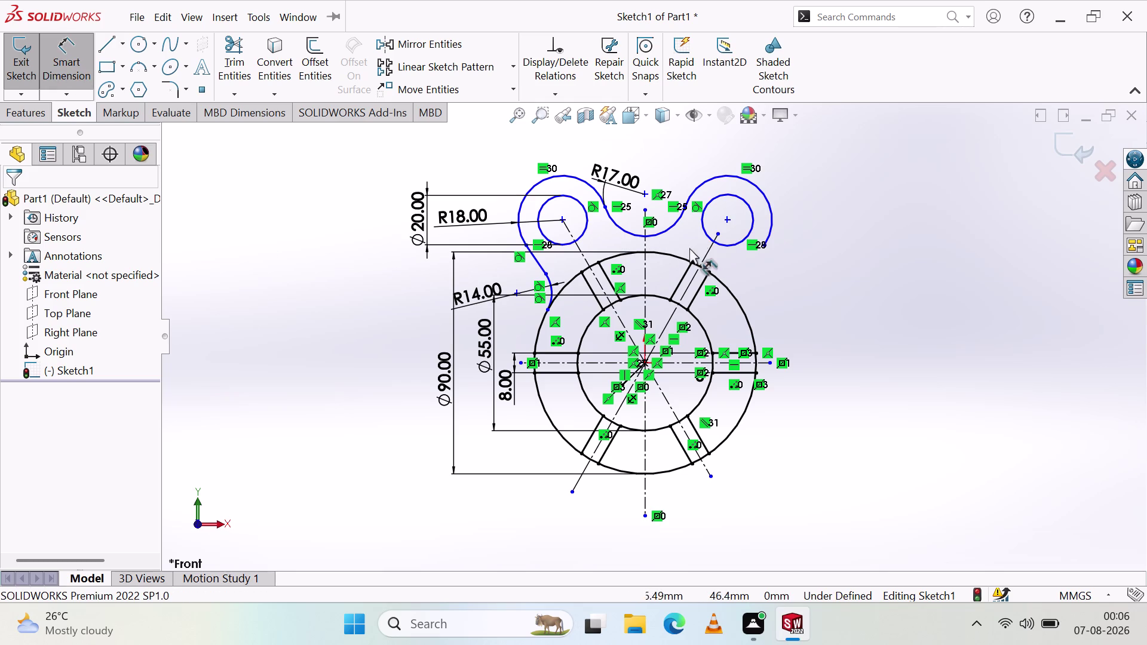
click(719, 245)
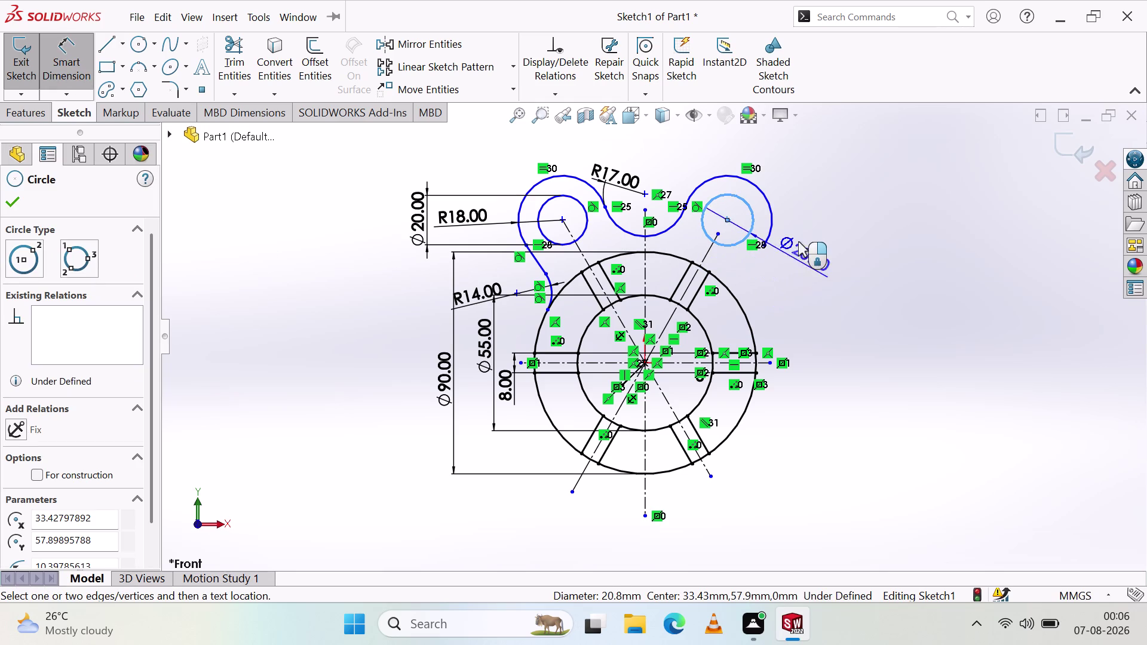
click(837, 209)
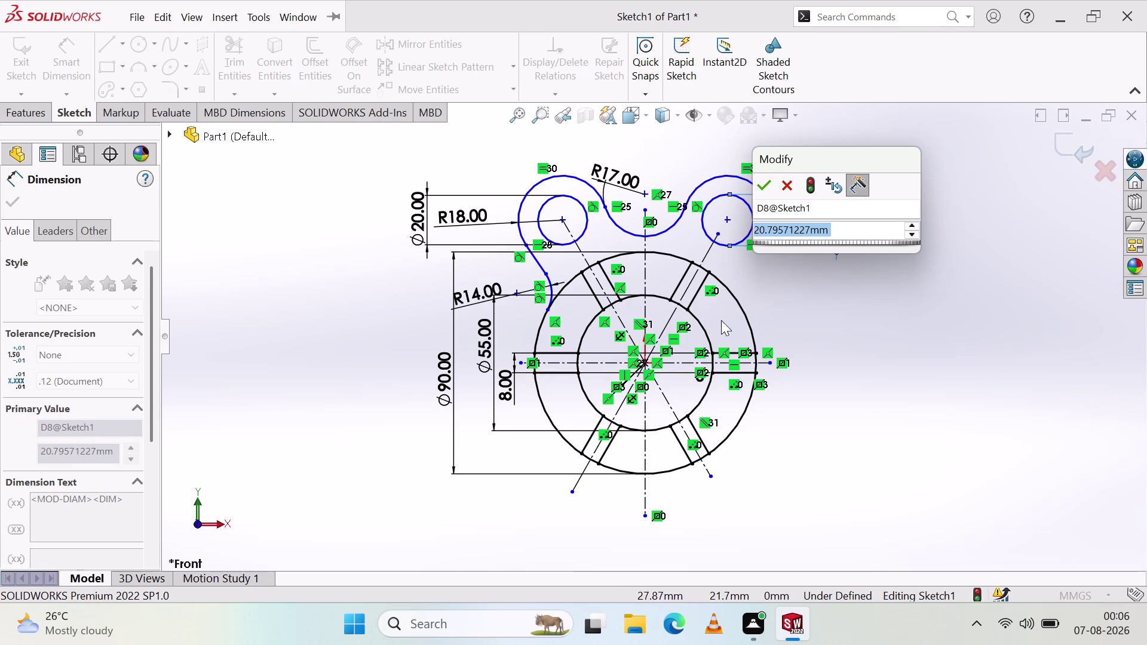
Delete the 20.80 diameter dimension from the right circle.
key(Escape)
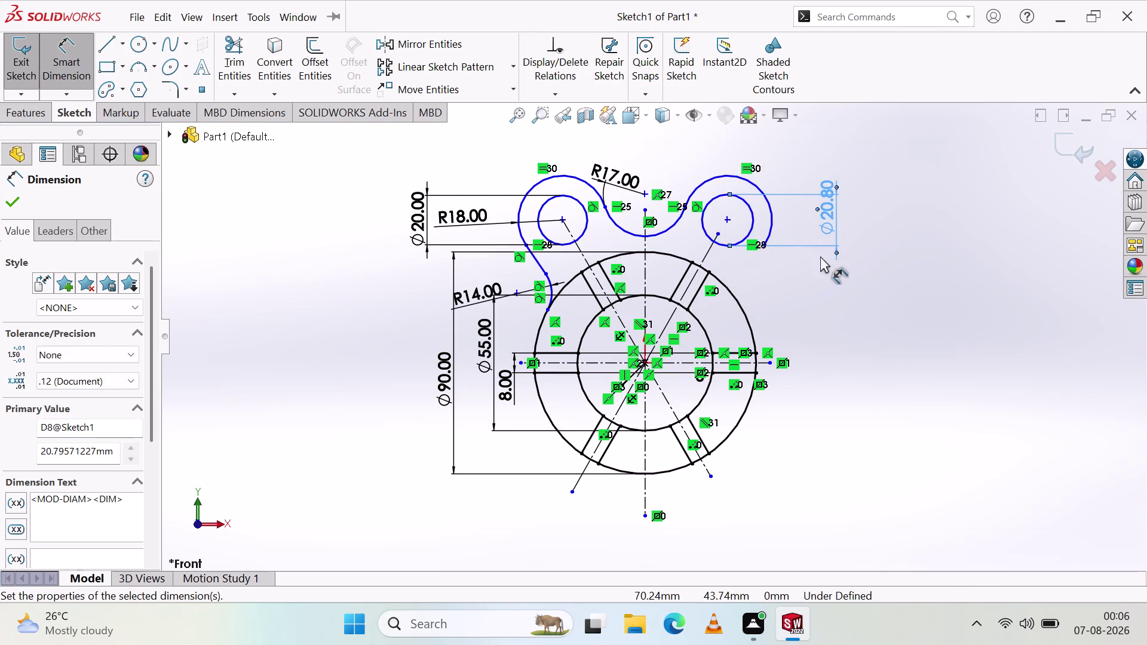
click(823, 212)
key(Delete)
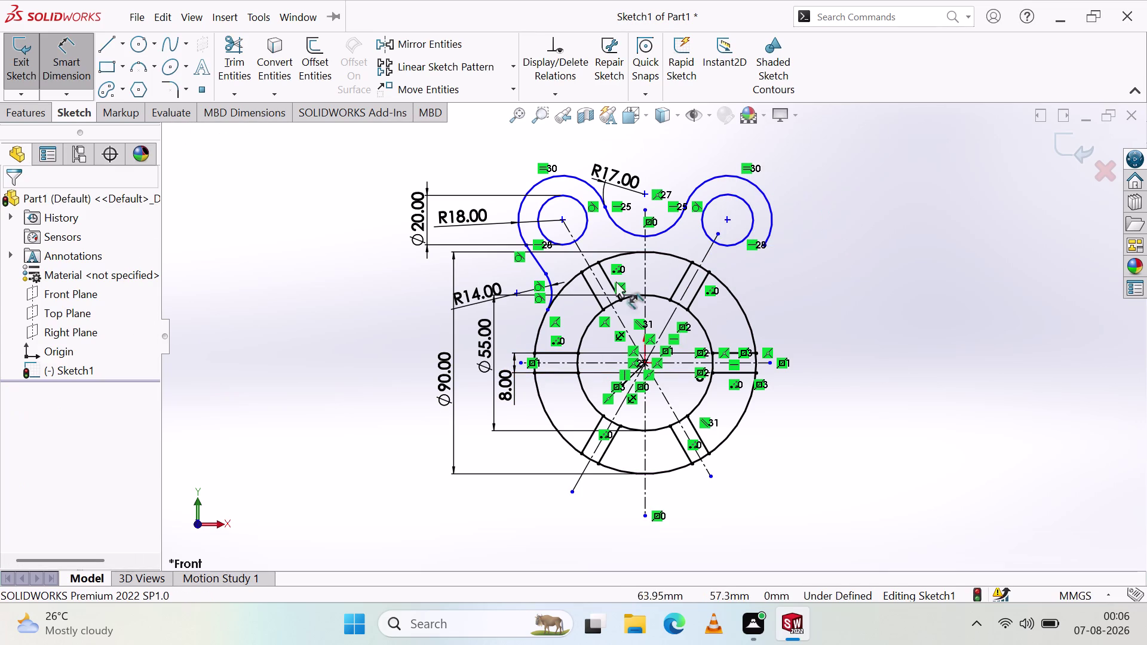
click(585, 227)
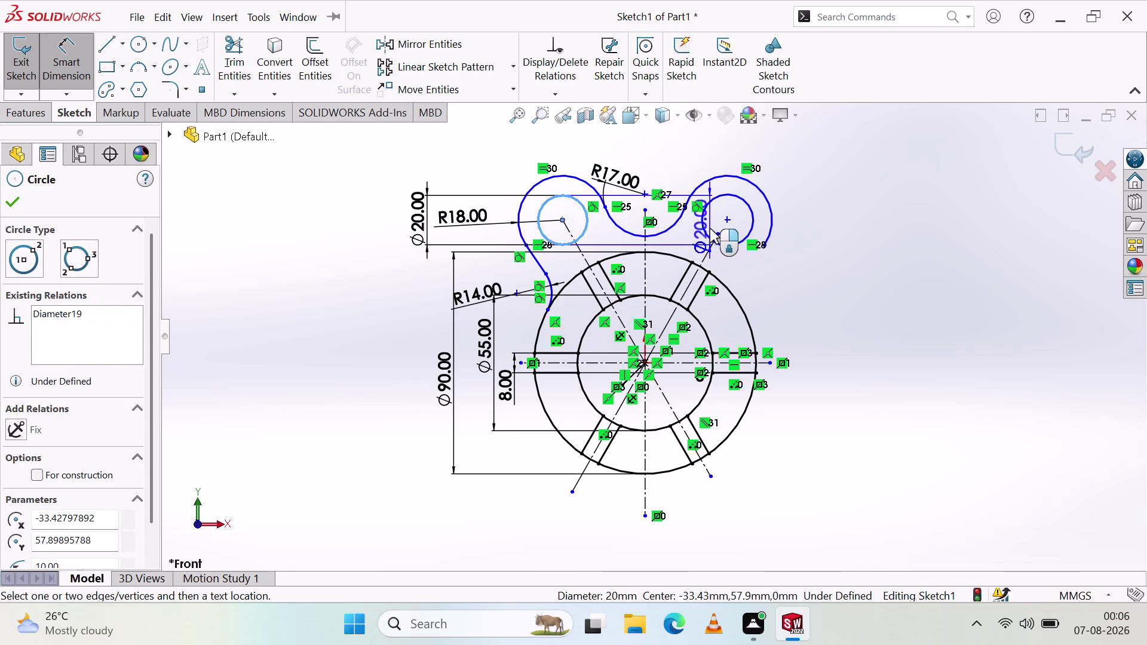
key(Escape)
key(Escape)
key(Escape)
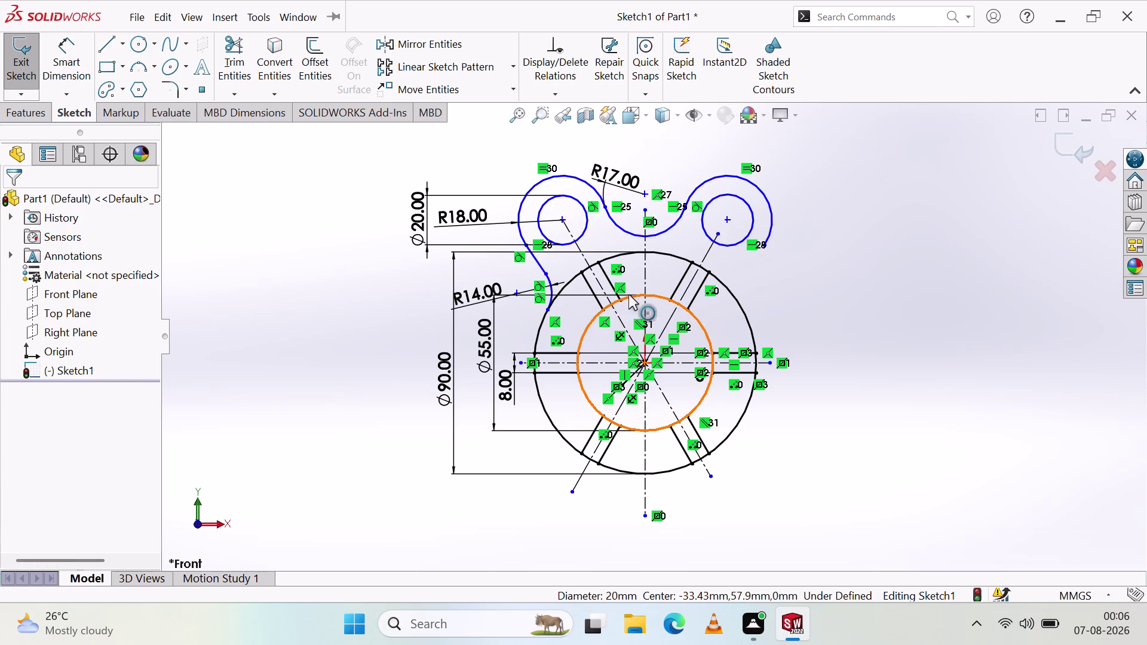
Apply an Equal relation between the left Ø20 circle and the right circle.
click(584, 226)
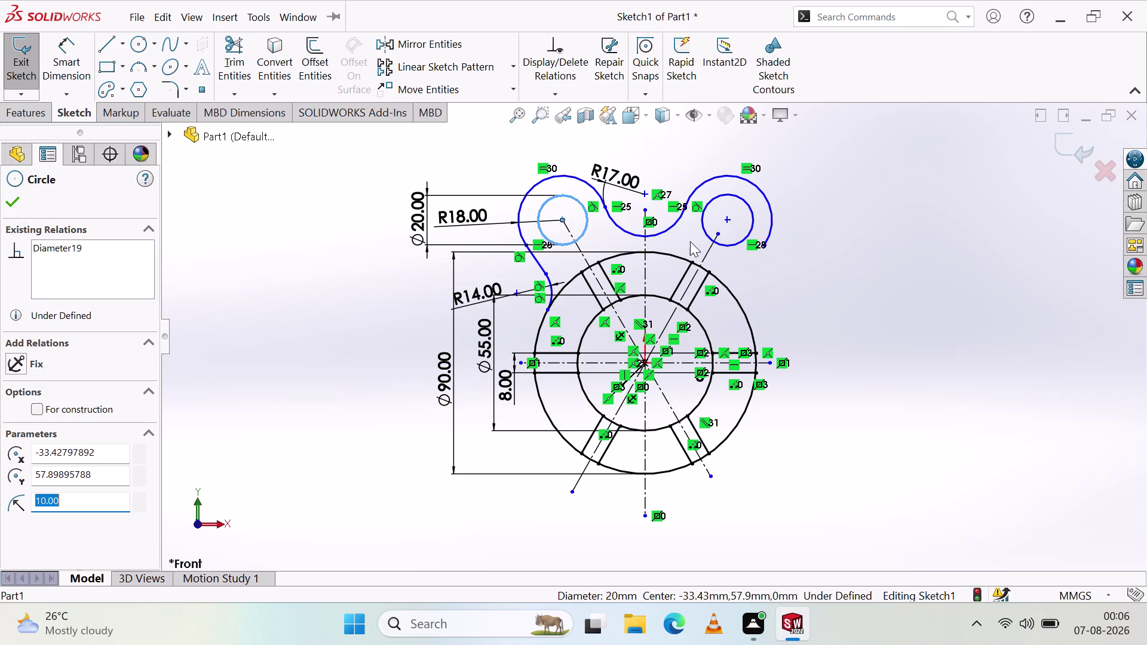
click(702, 225)
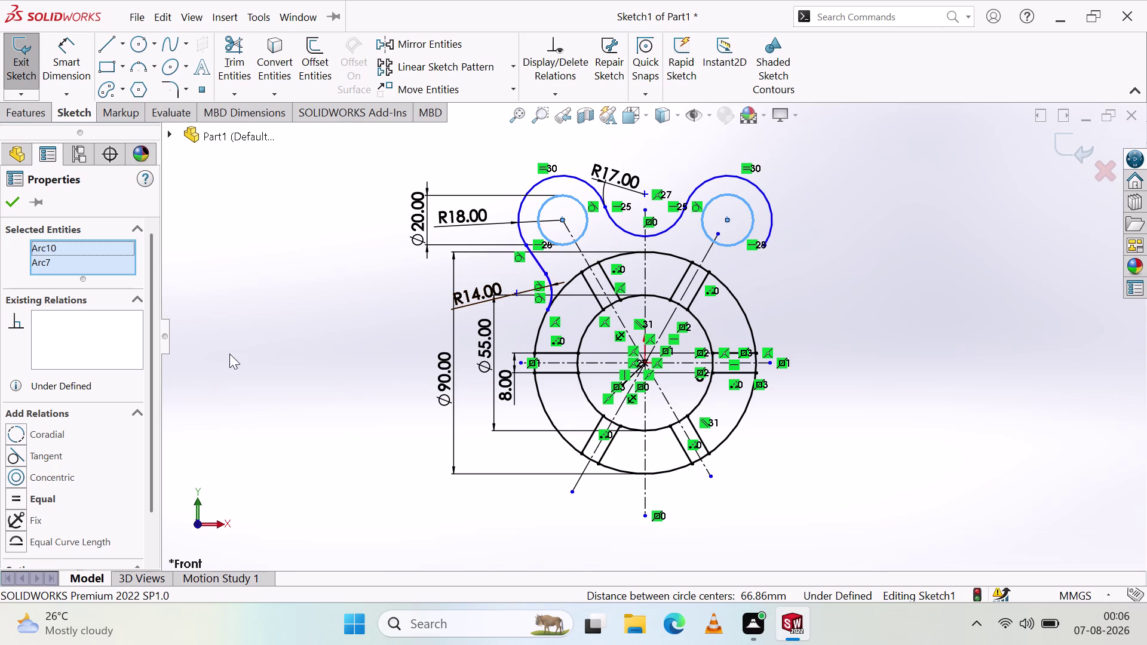
click(22, 494)
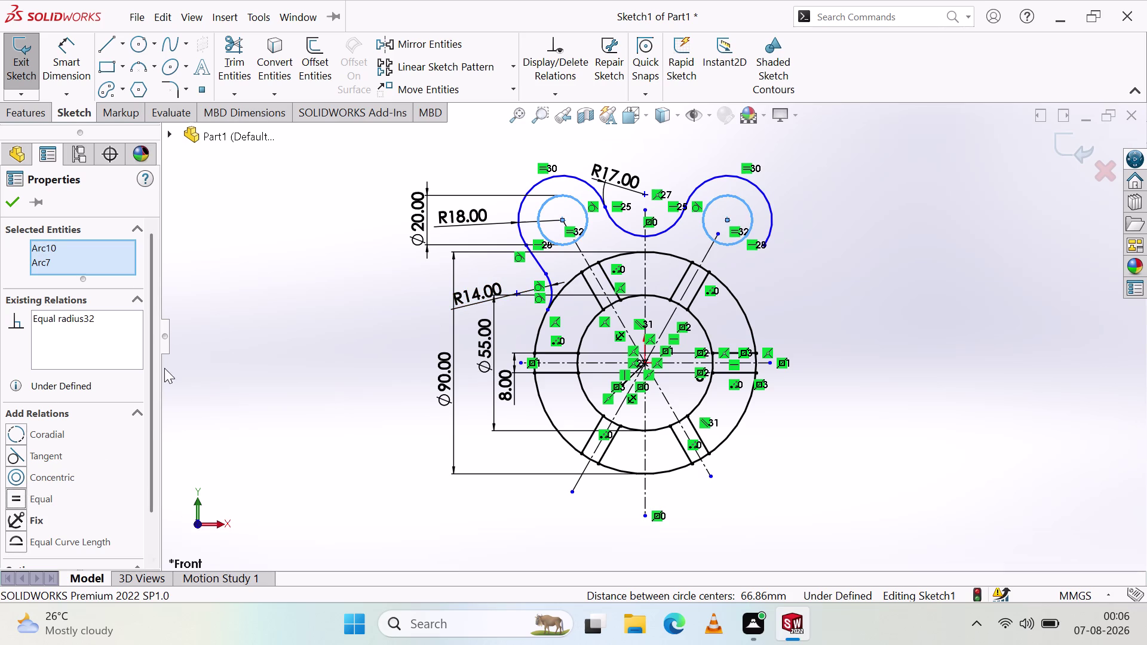
click(5, 198)
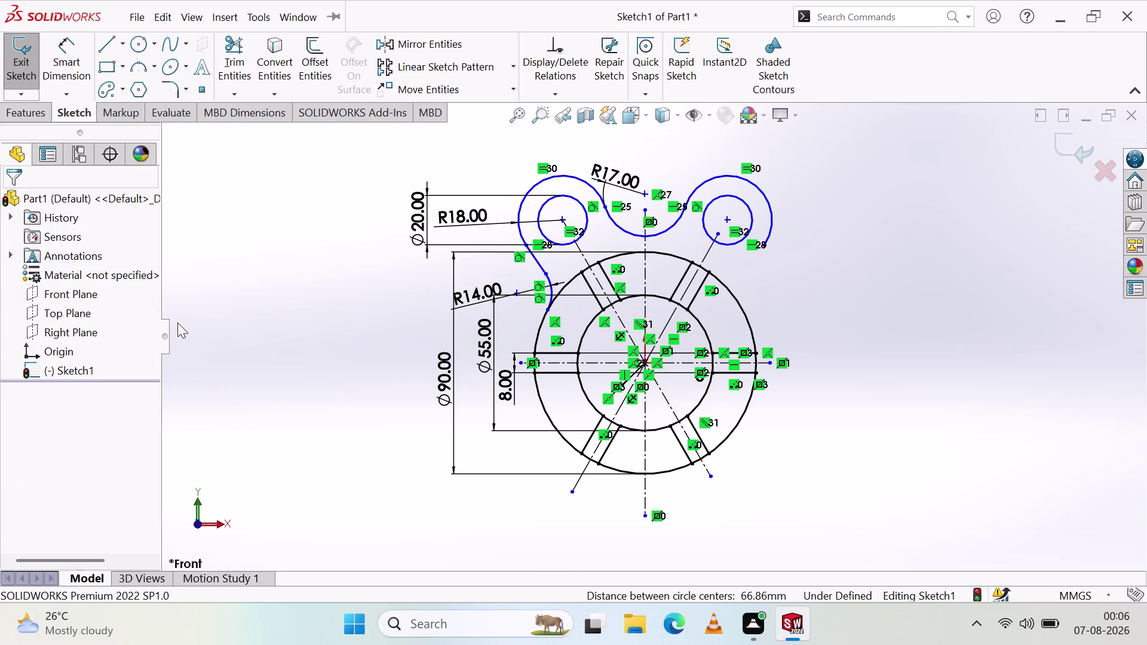
click(191, 331)
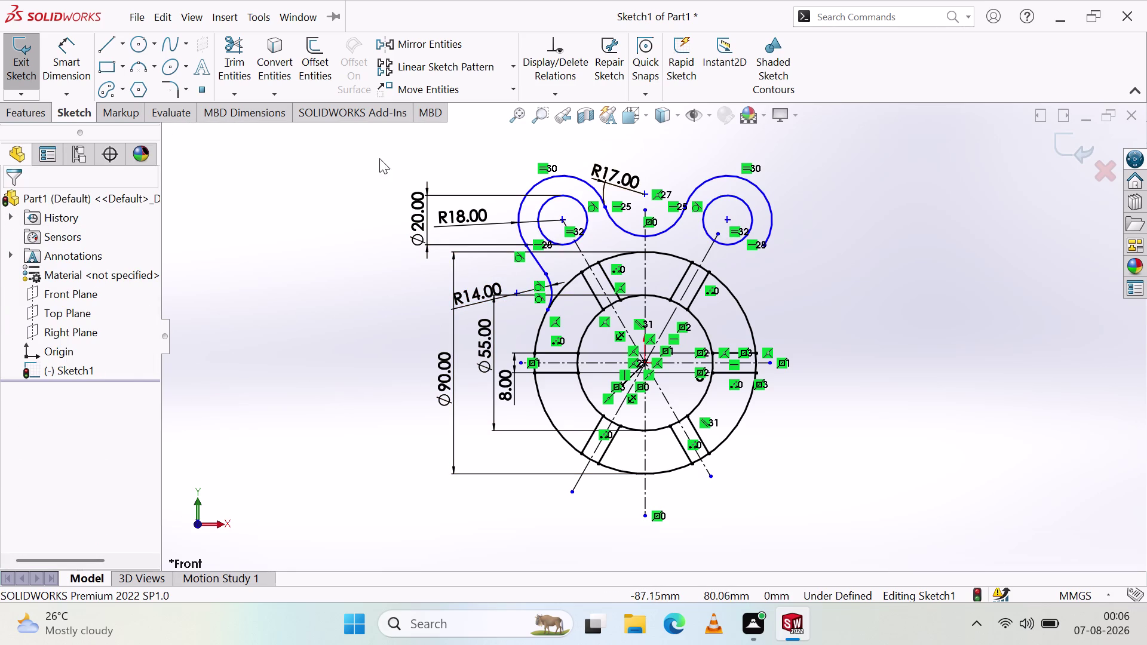
click(74, 65)
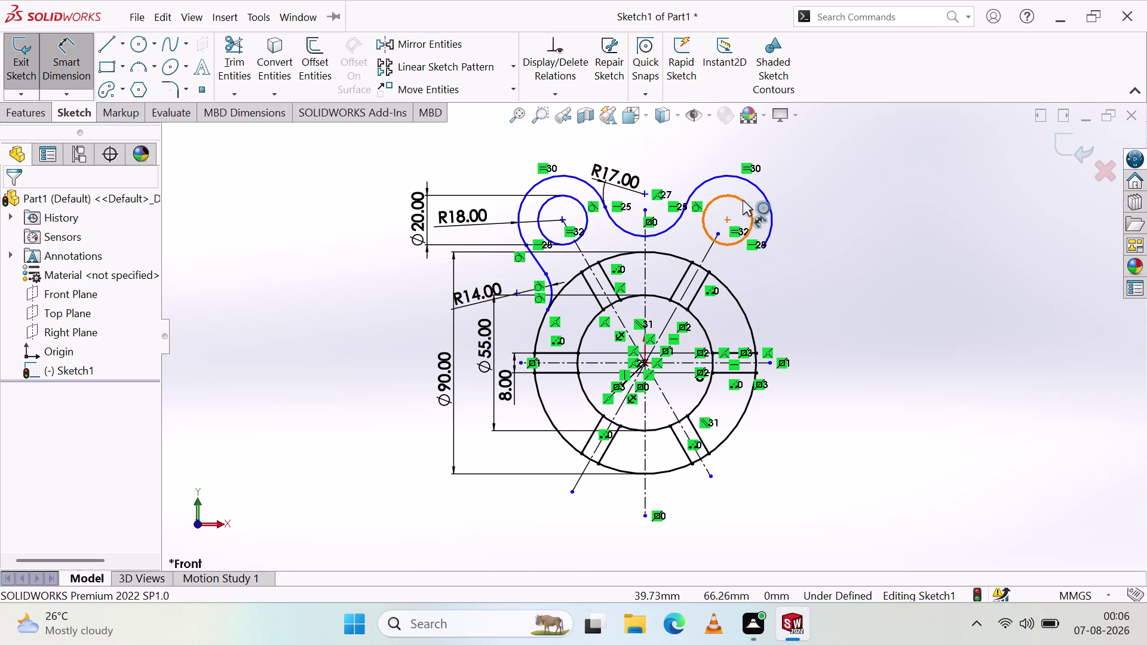
click(749, 207)
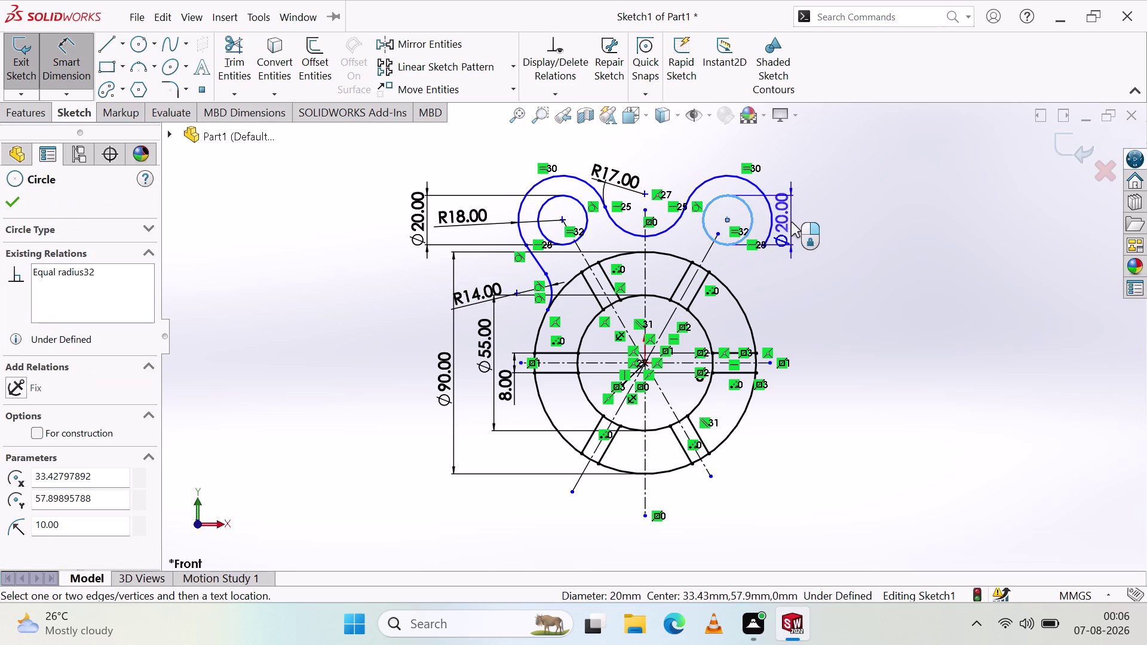
key(Escape)
key(Escape)
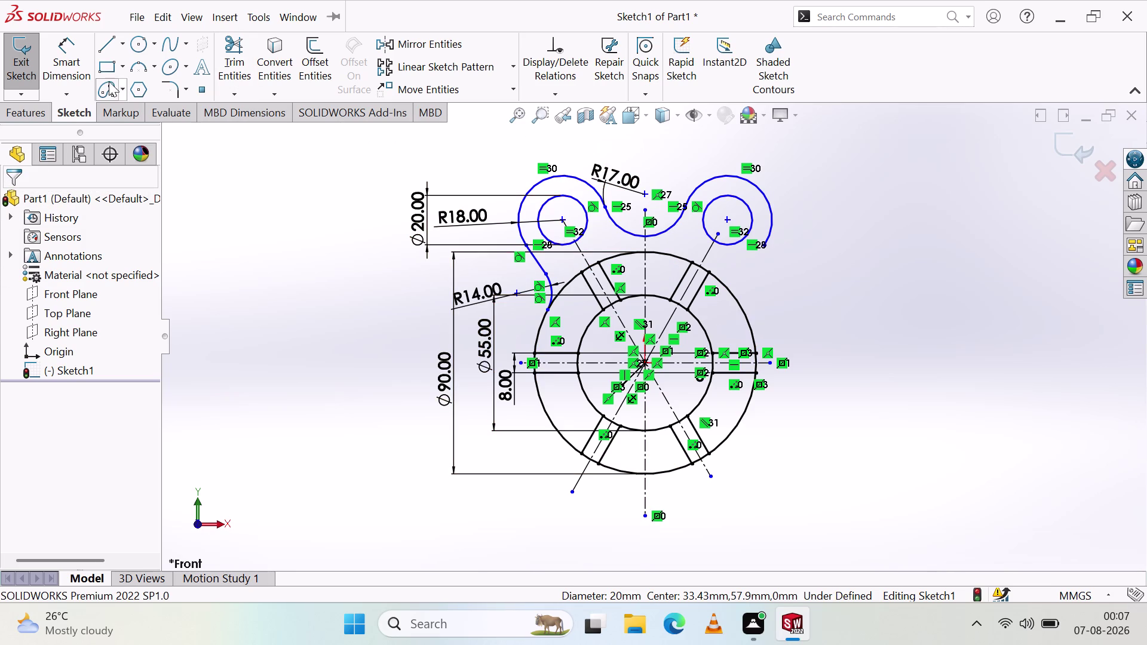
click(74, 66)
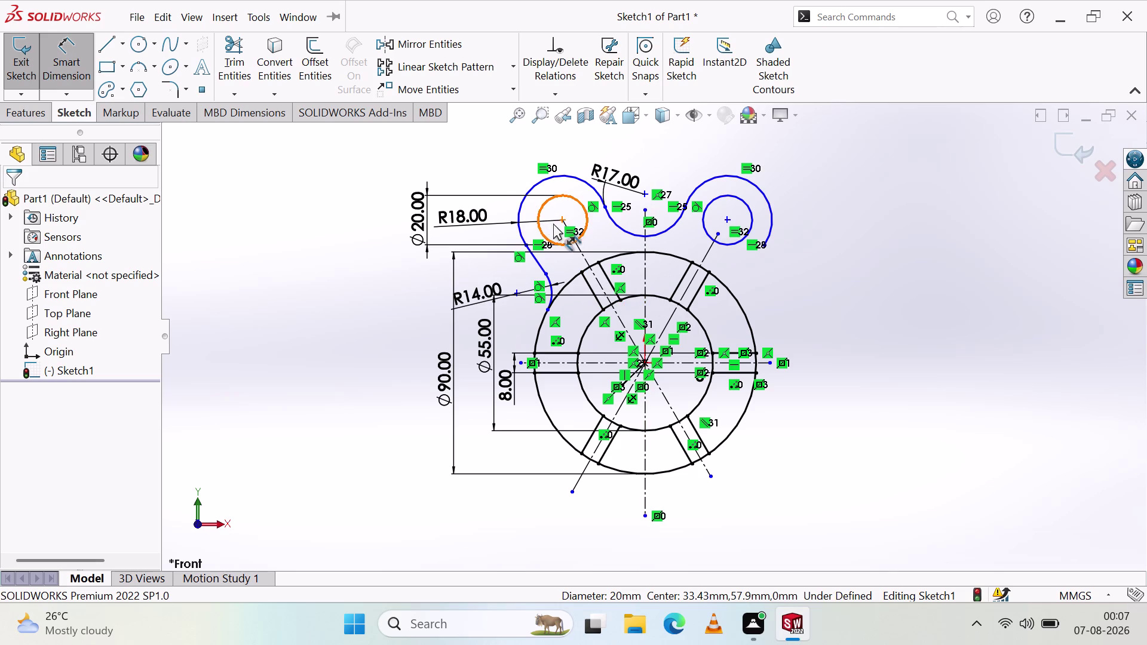
Preview a 66.86 mm distance dimension from the left boss centre to the origin.
click(564, 218)
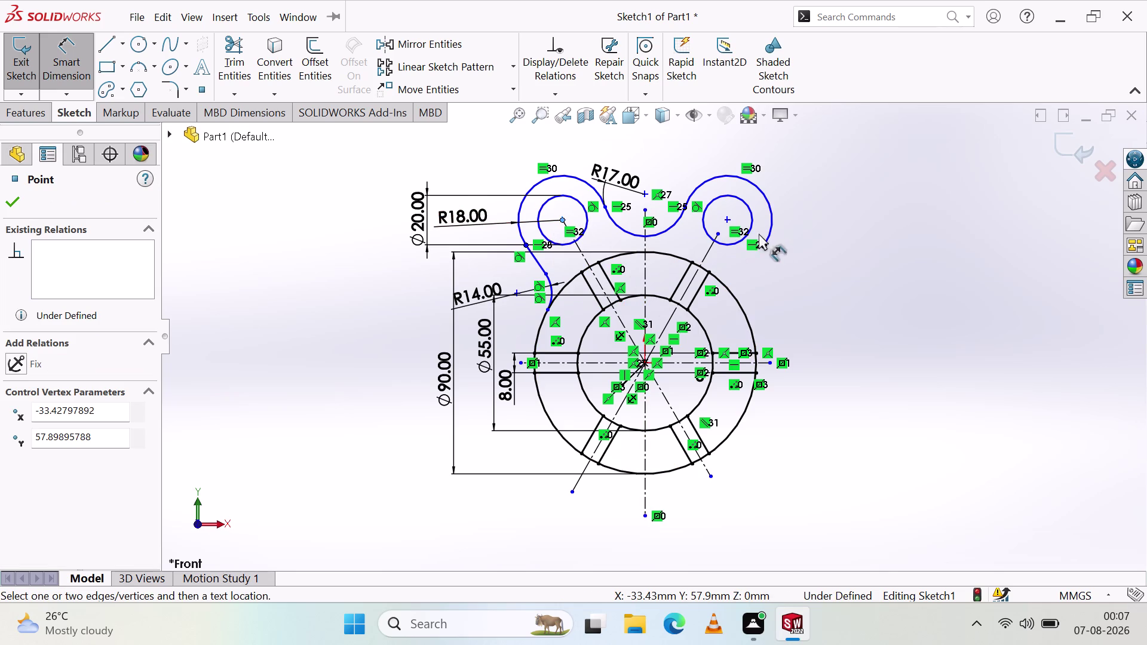
click(728, 220)
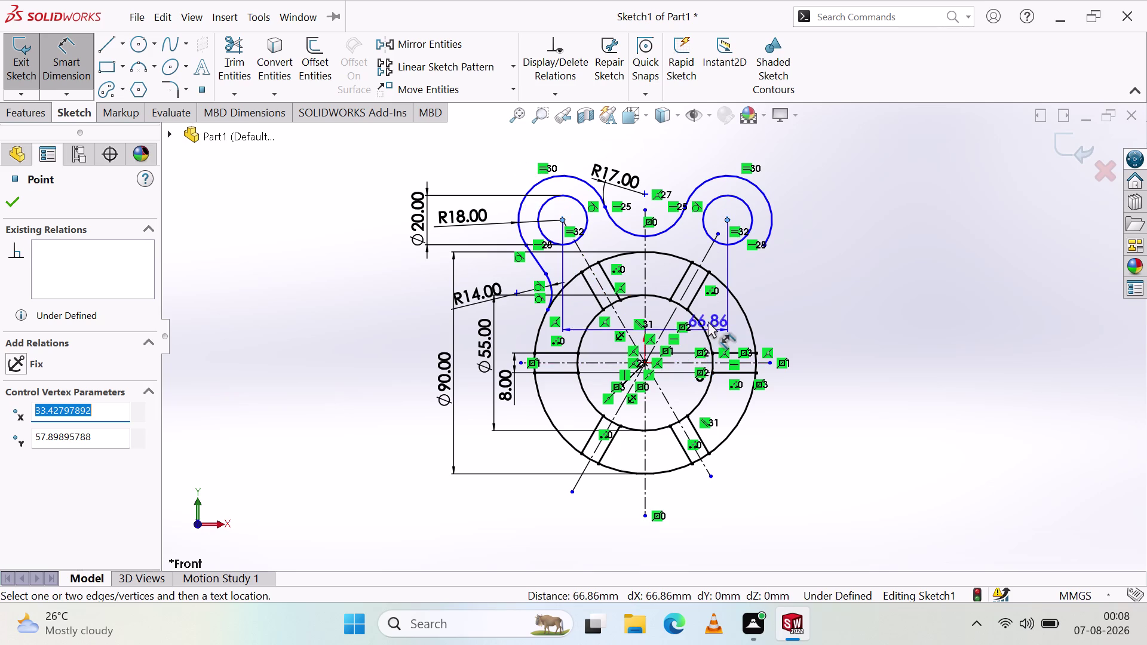
key(Escape)
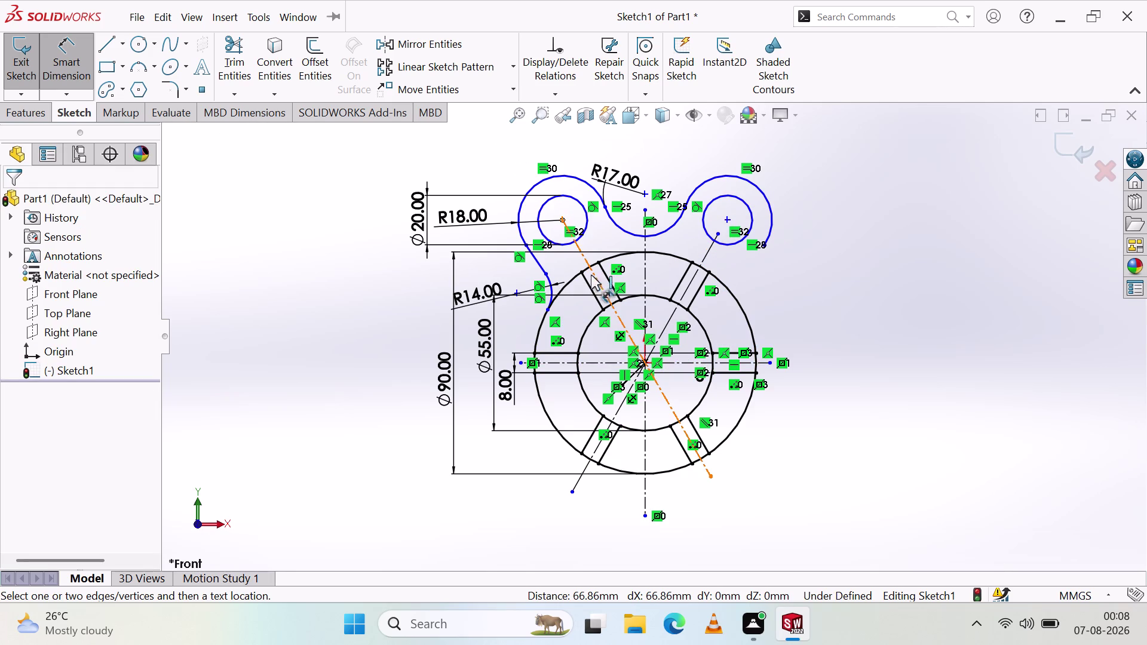
click(563, 221)
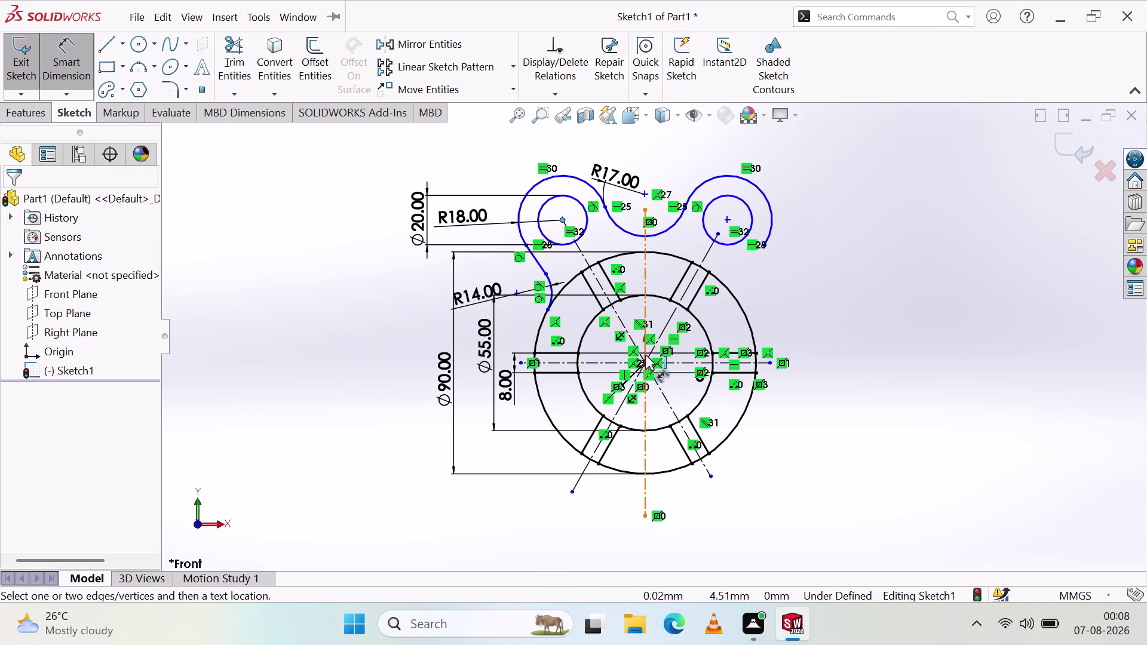
click(646, 361)
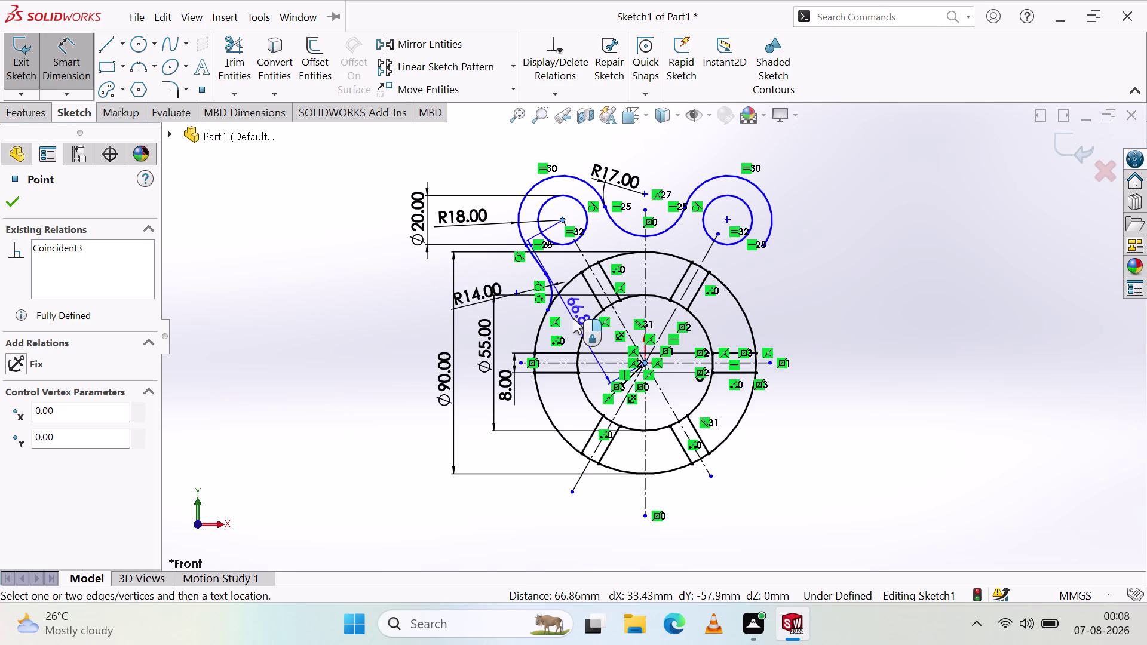
Dimension the left boss centre to the ring centre as 60 mm.
key(Escape)
scroll(down, 3)
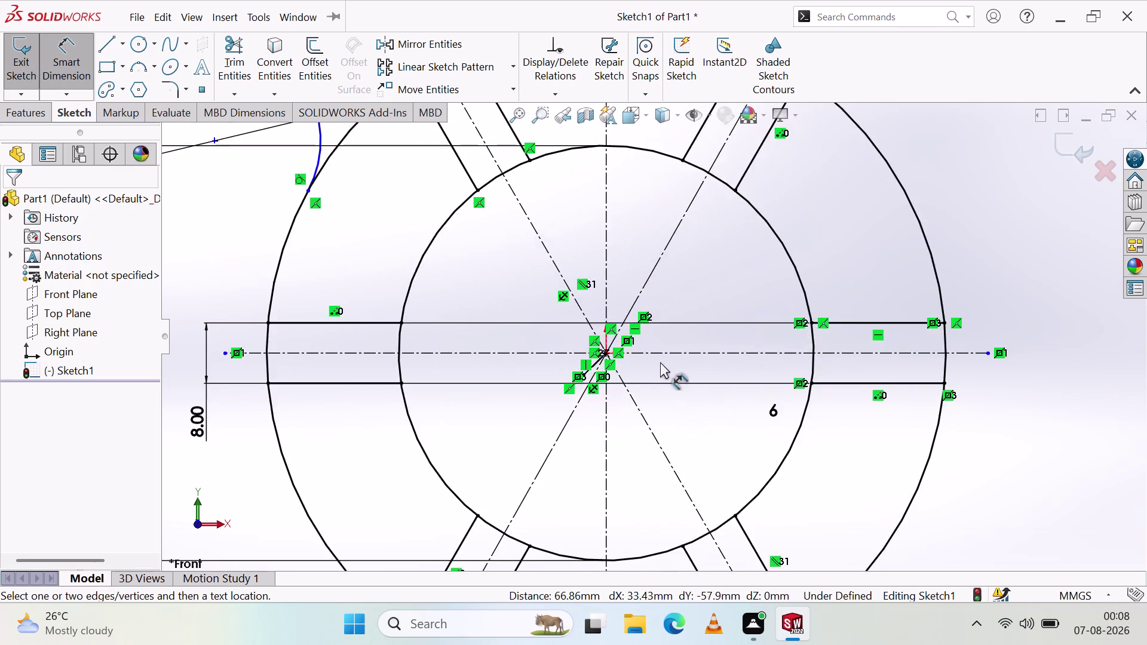
scroll(down, 3)
scroll(down, 3)
scroll(down, 3)
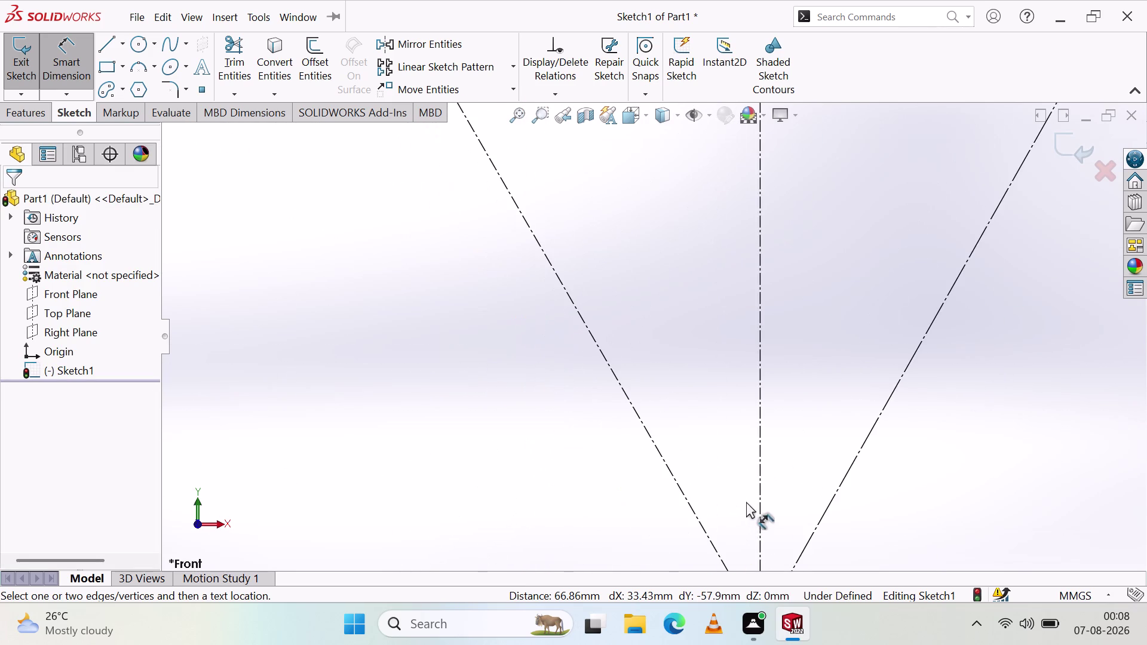
scroll(up, 3)
scroll(down, 3)
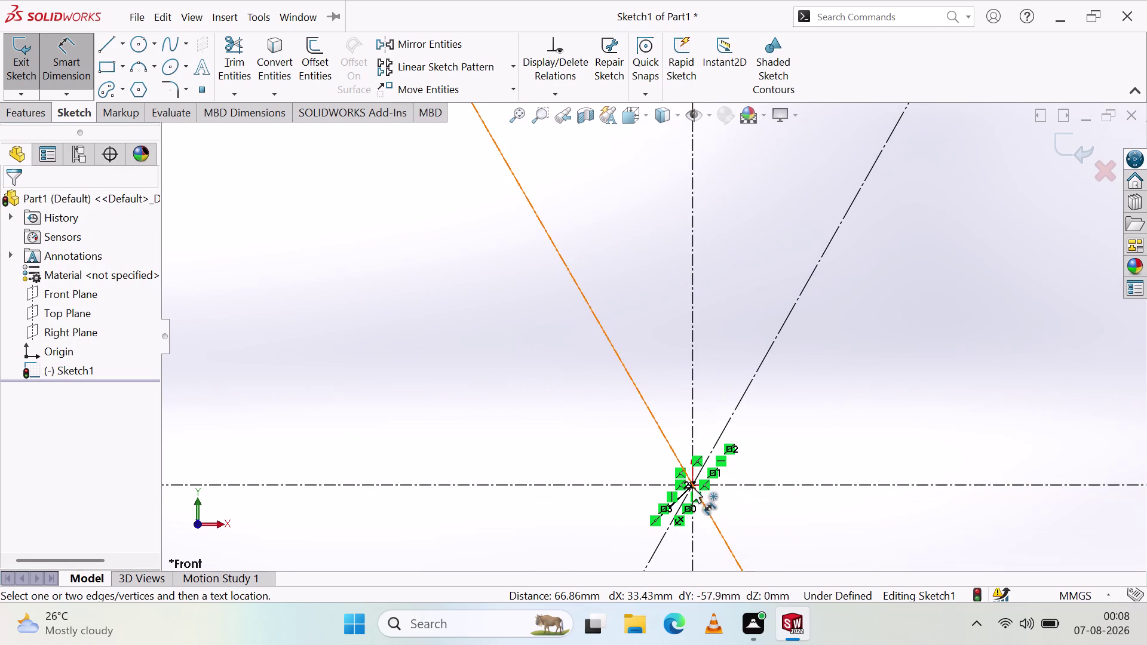
click(692, 485)
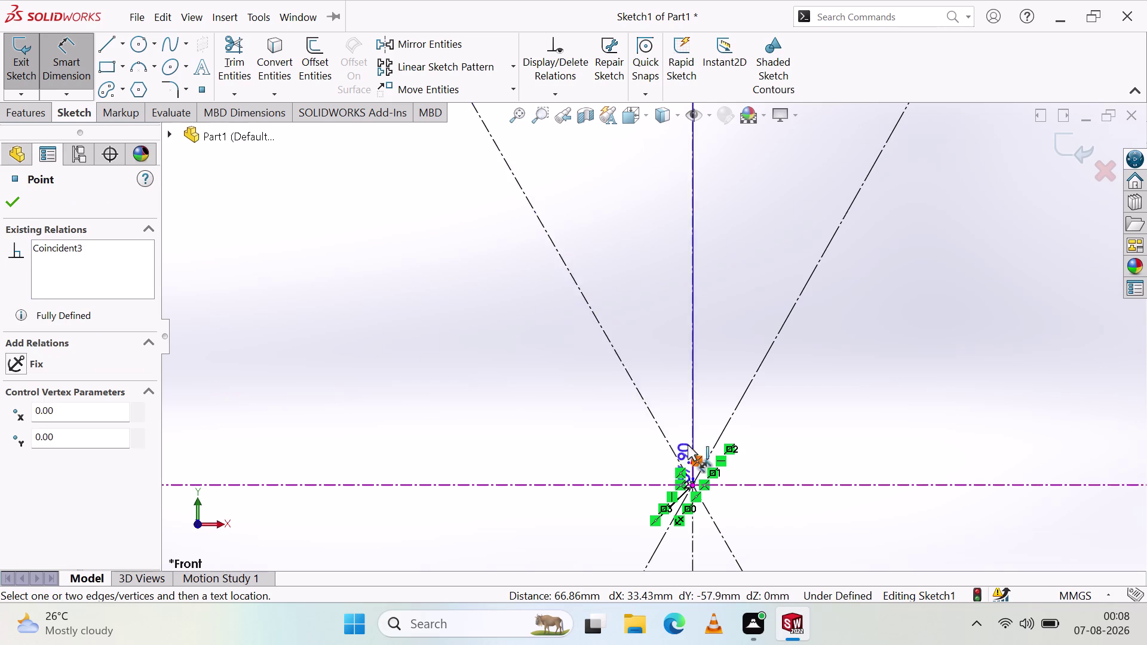
scroll(up, 3)
scroll(up, 3)
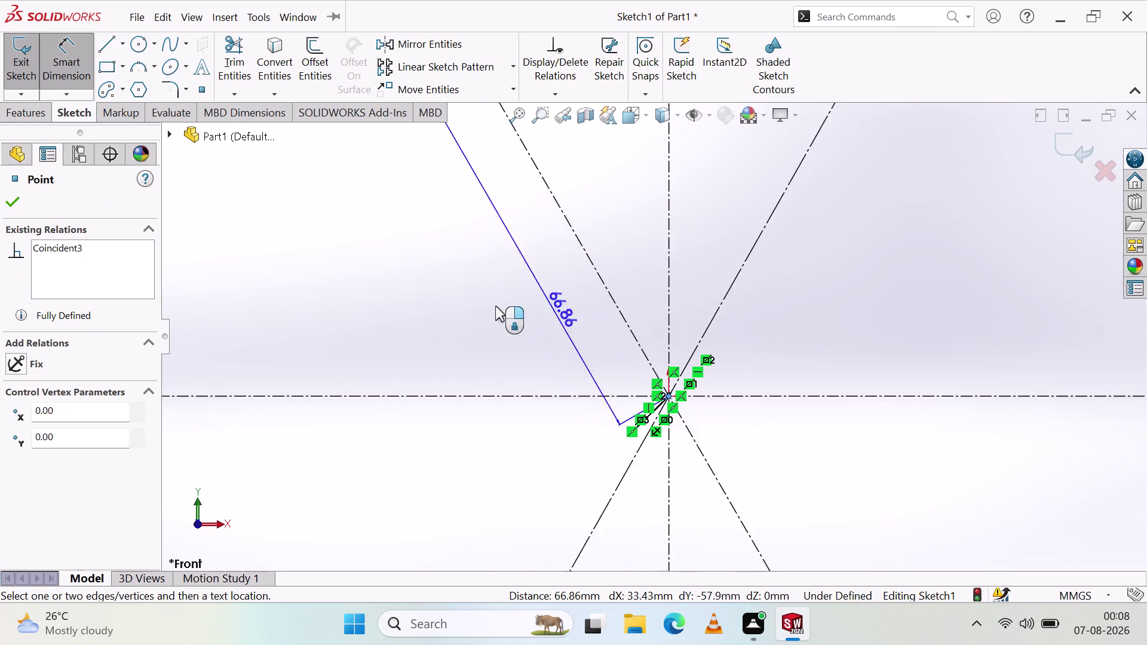
scroll(up, 3)
scroll(down, 3)
scroll(up, 3)
scroll(up, 3)
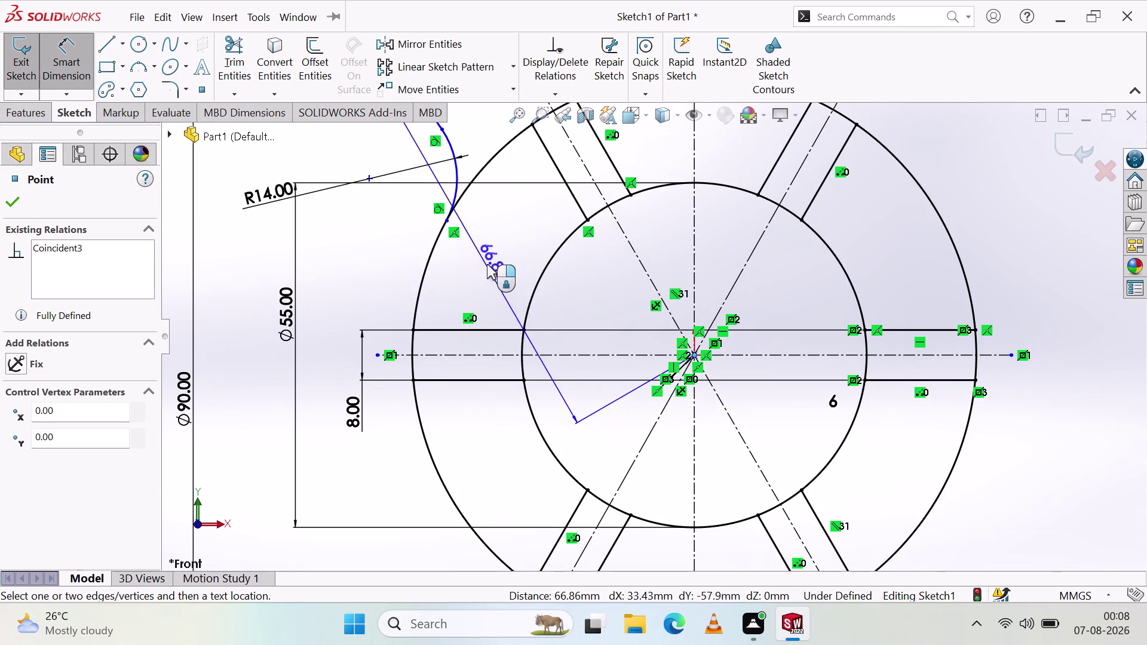
scroll(up, 3)
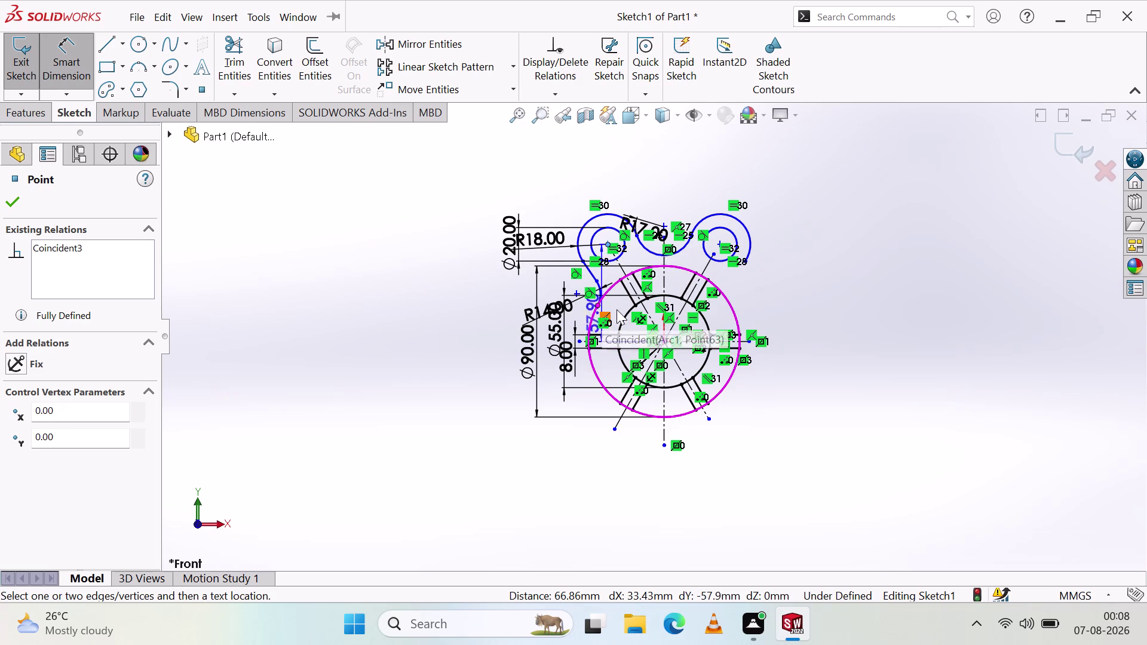
scroll(up, 3)
scroll(up, 3)
scroll(down, 3)
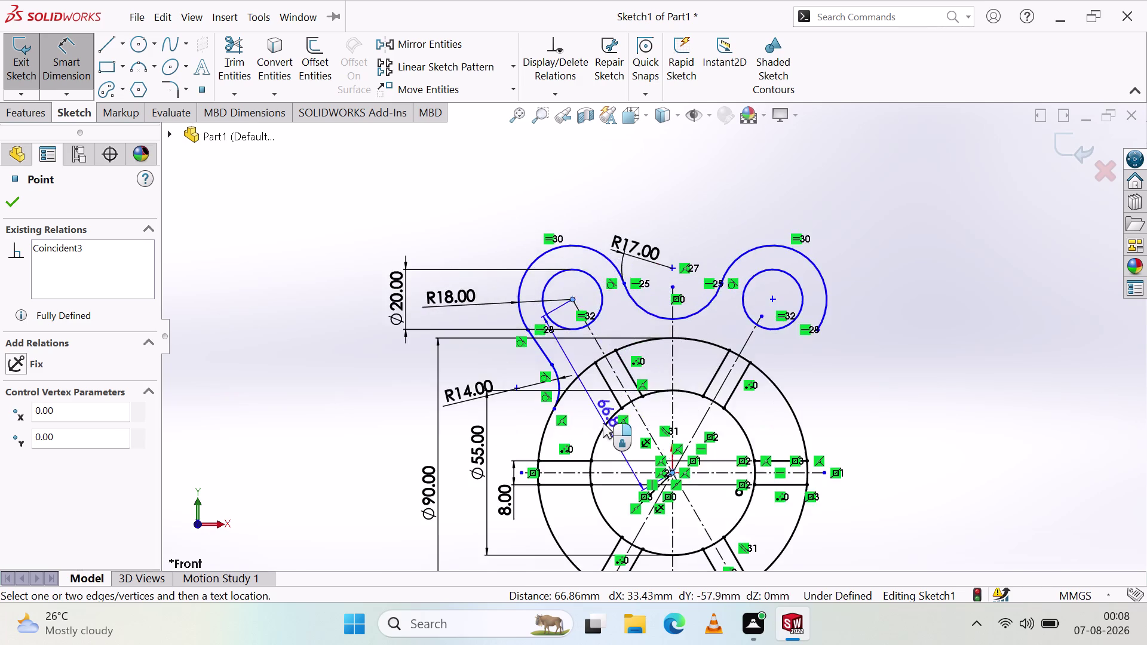
scroll(down, 3)
click(582, 389)
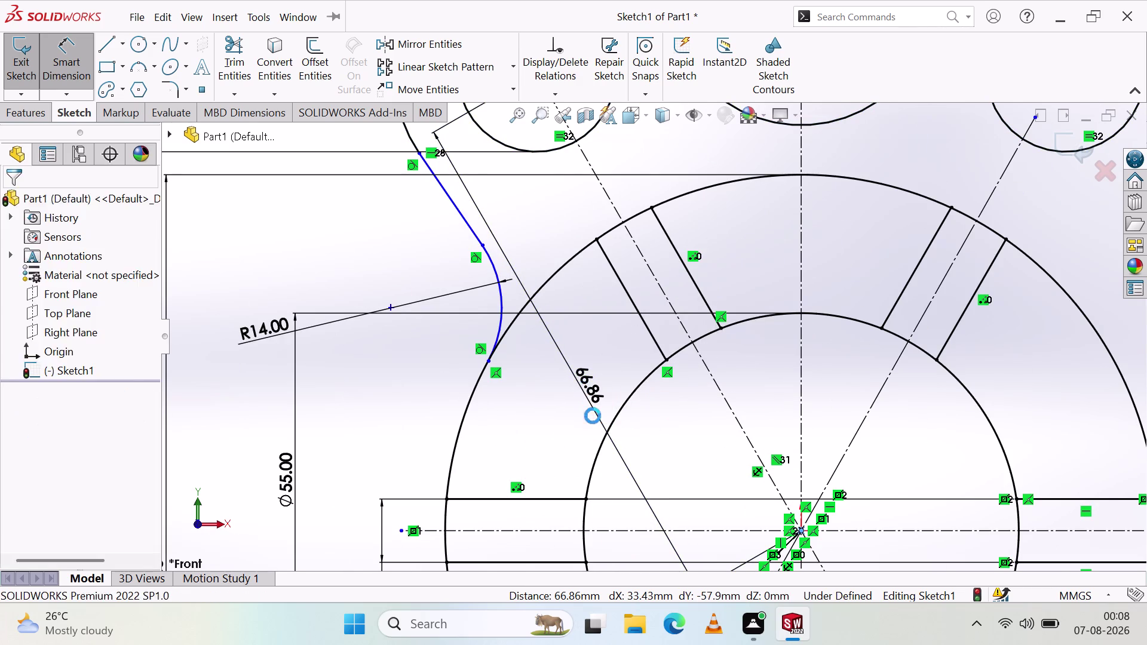
key(6)
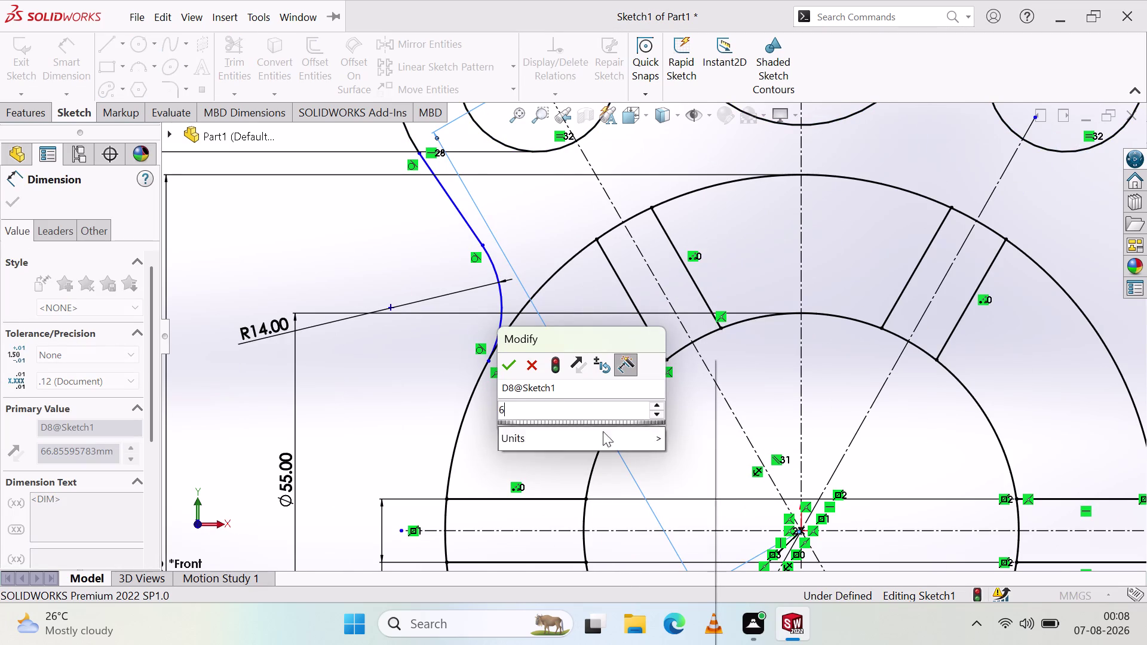
key(0)
click(511, 363)
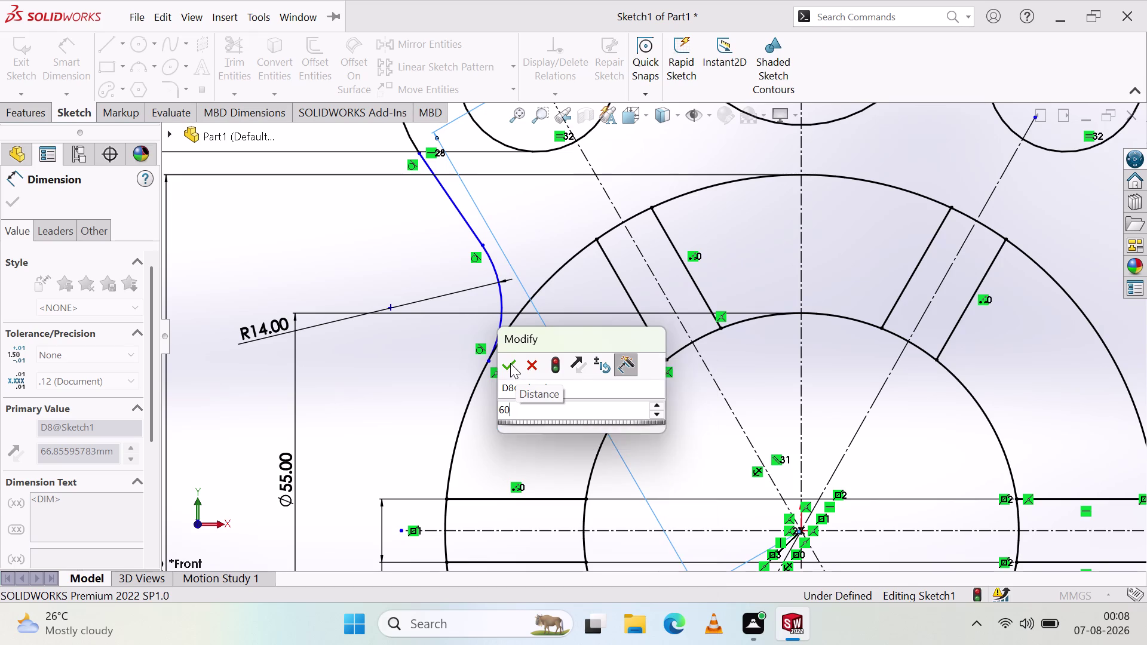
click(504, 406)
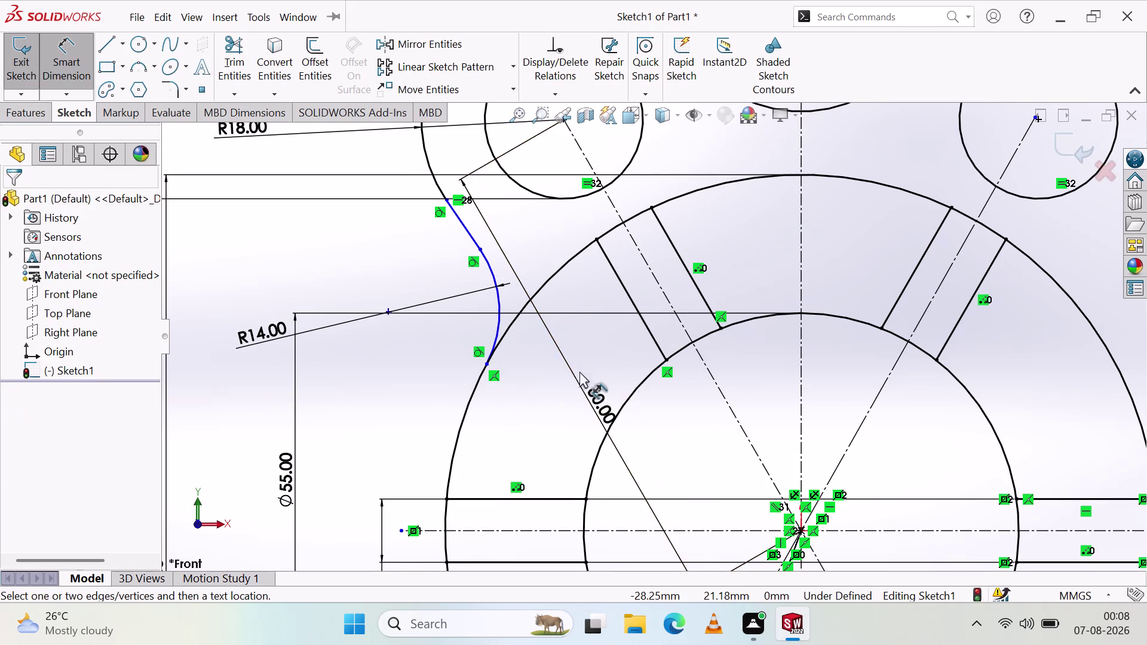
Move the 60 dimension out to the left of the sketch.
scroll(up, 3)
scroll(up, 3)
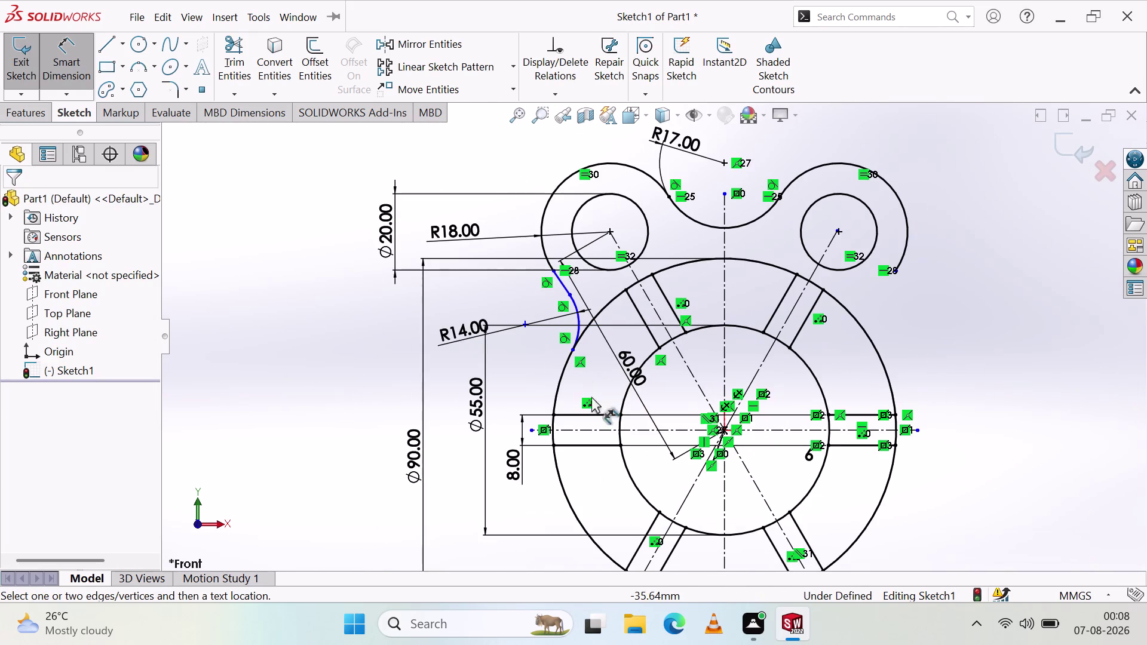
drag(613, 352, 449, 421)
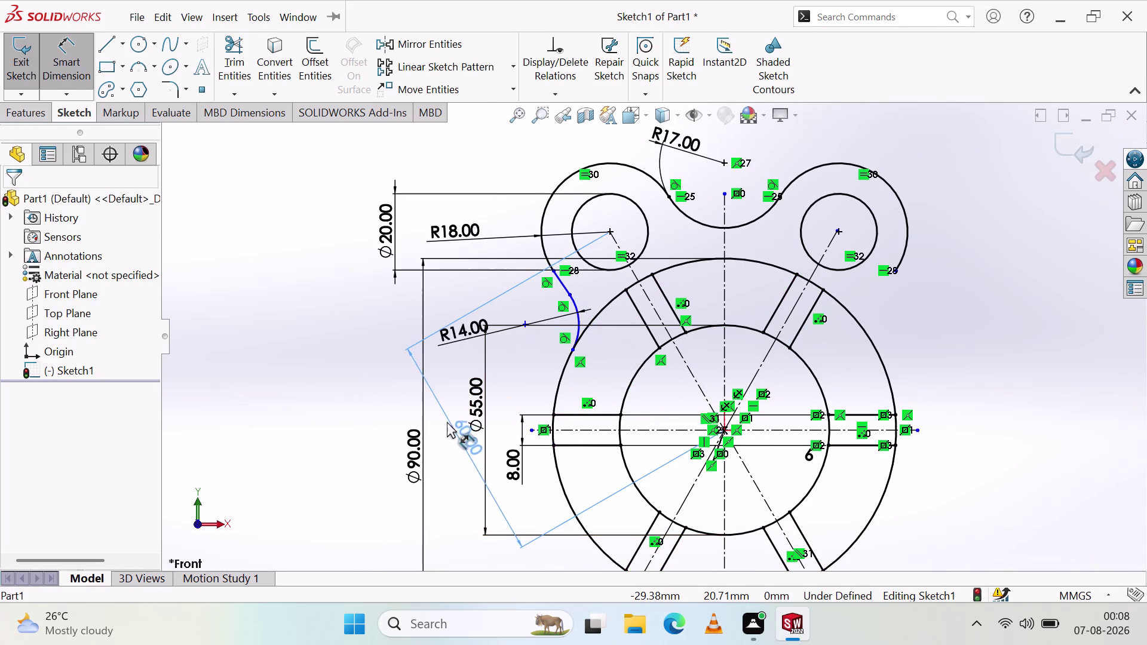
drag(449, 420, 313, 474)
click(280, 301)
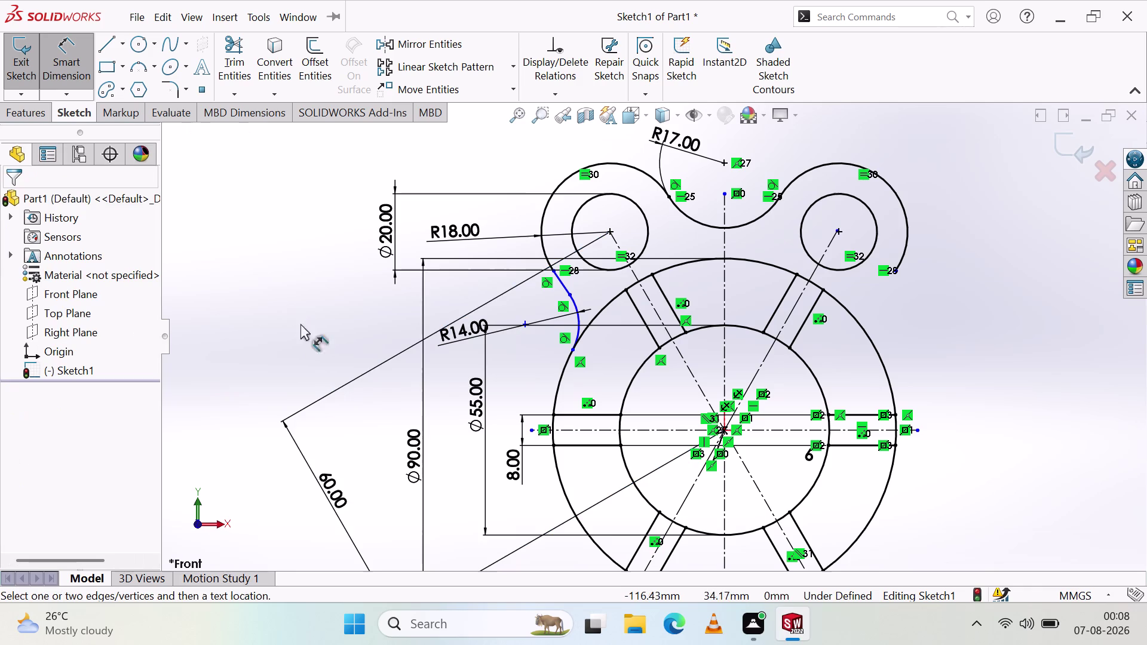
scroll(up, 3)
scroll(down, 3)
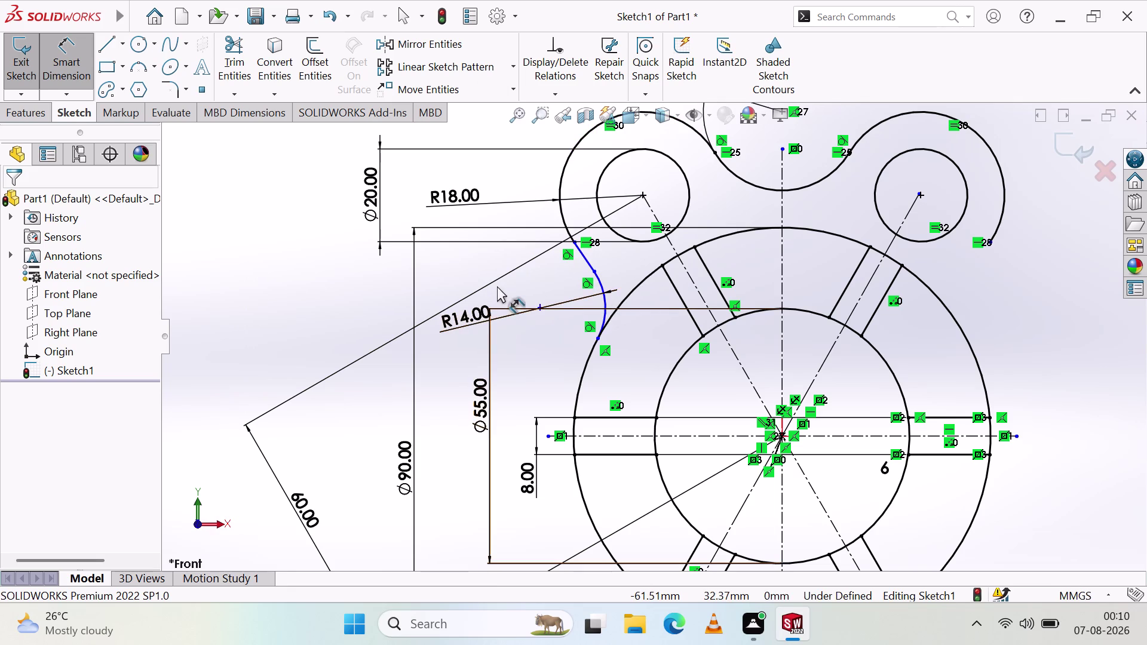
key(Escape)
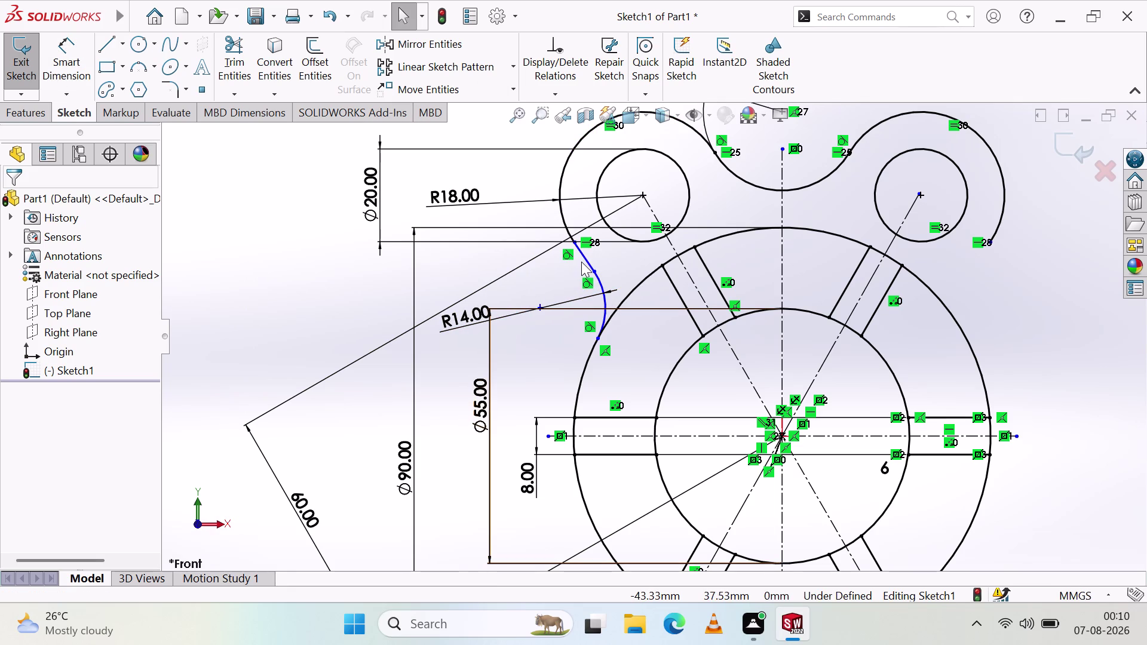
Select the short tangent line, the R14 arc and its R14 dimension.
click(582, 251)
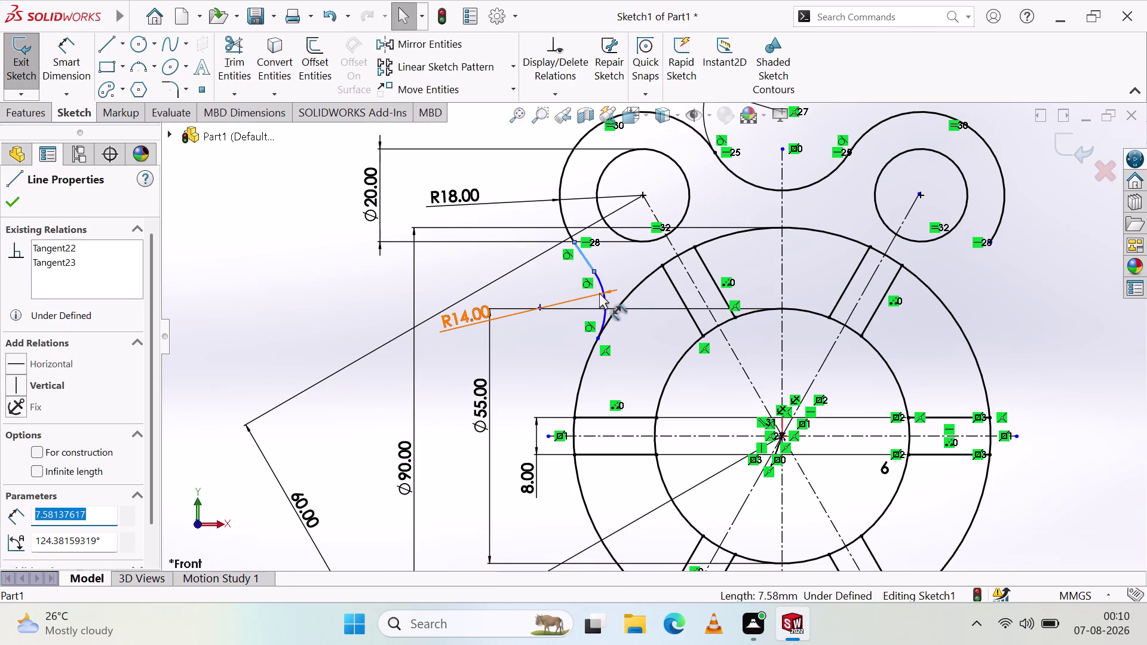
click(600, 294)
click(604, 303)
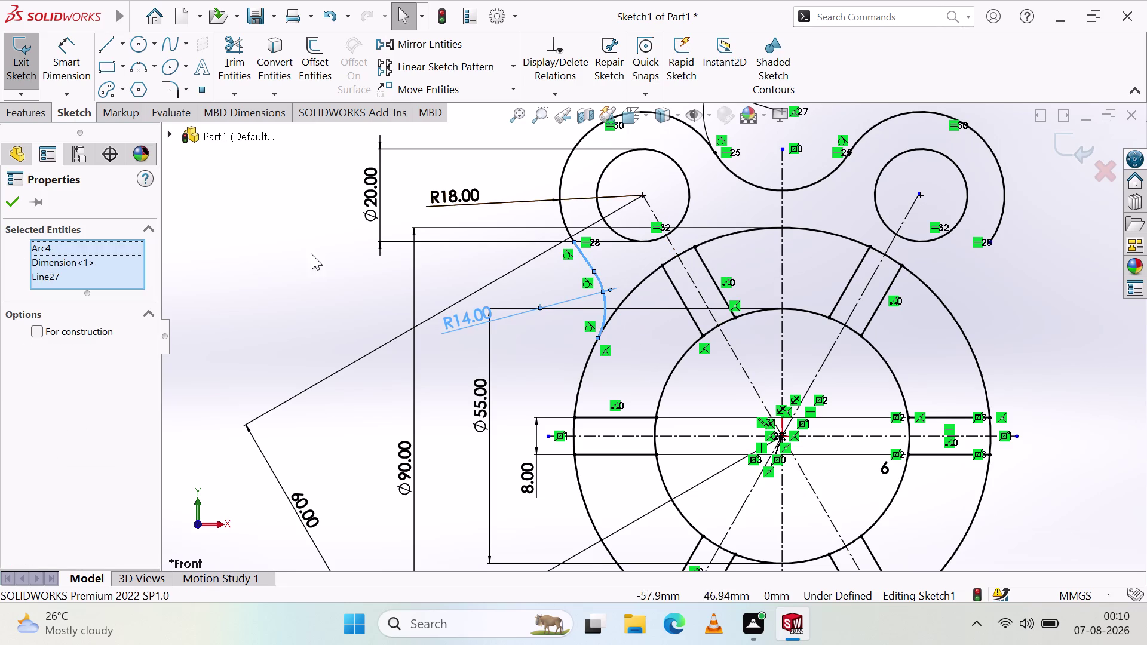
Mirror the selection, trying the vertical, angled and horizontal centrelines, then cancel the tool.
click(444, 37)
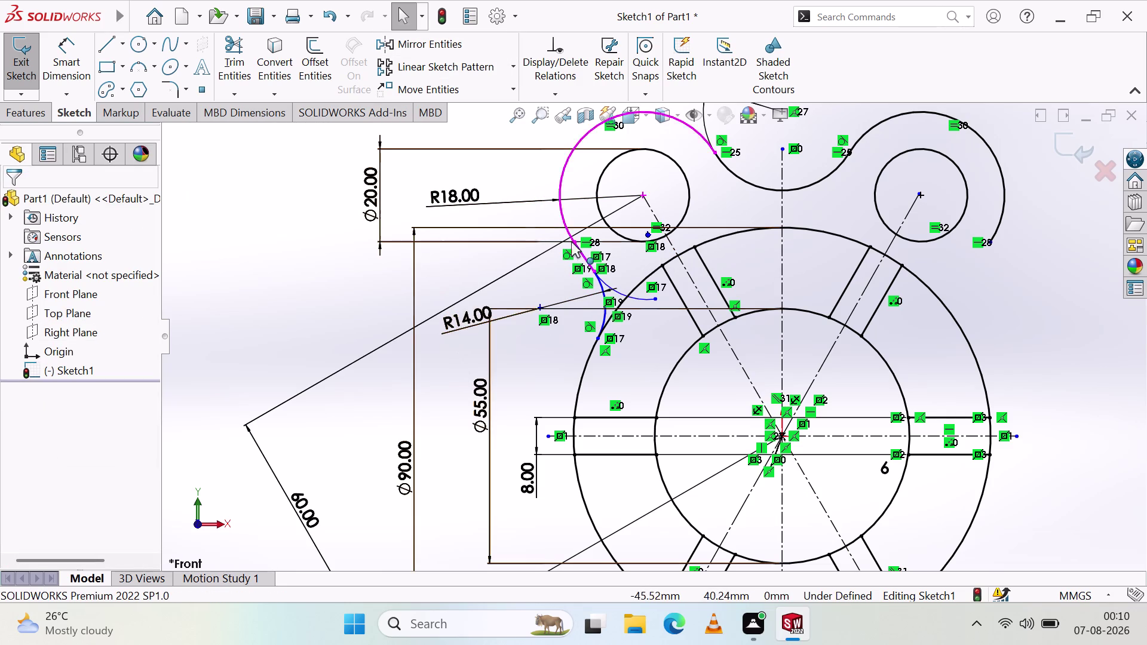
click(457, 39)
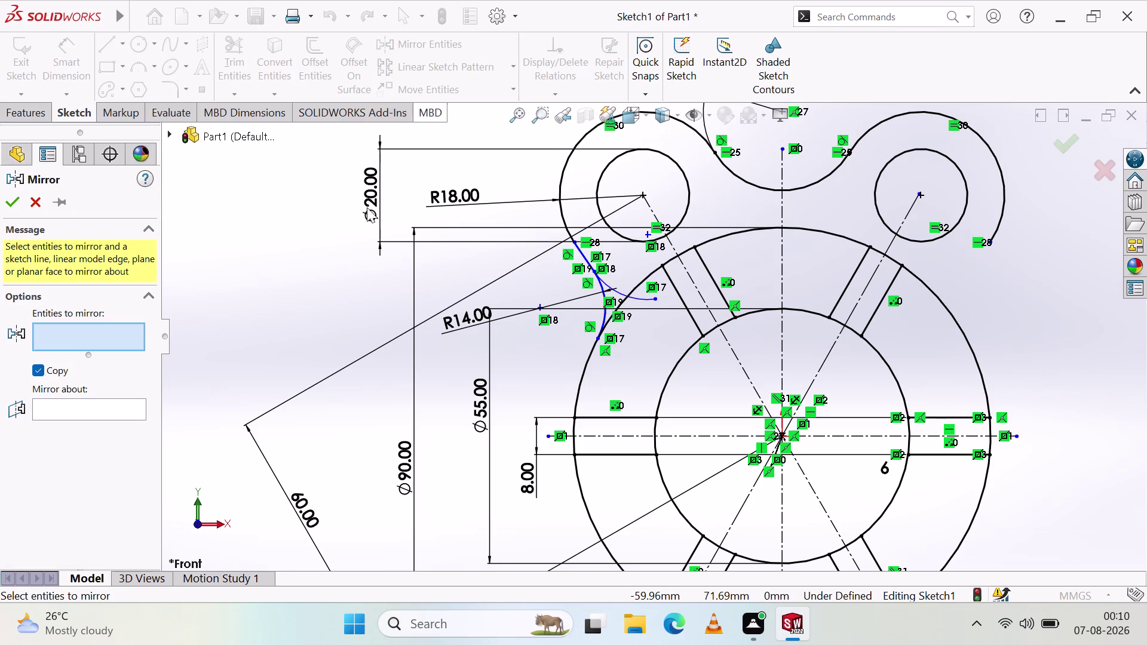
click(104, 410)
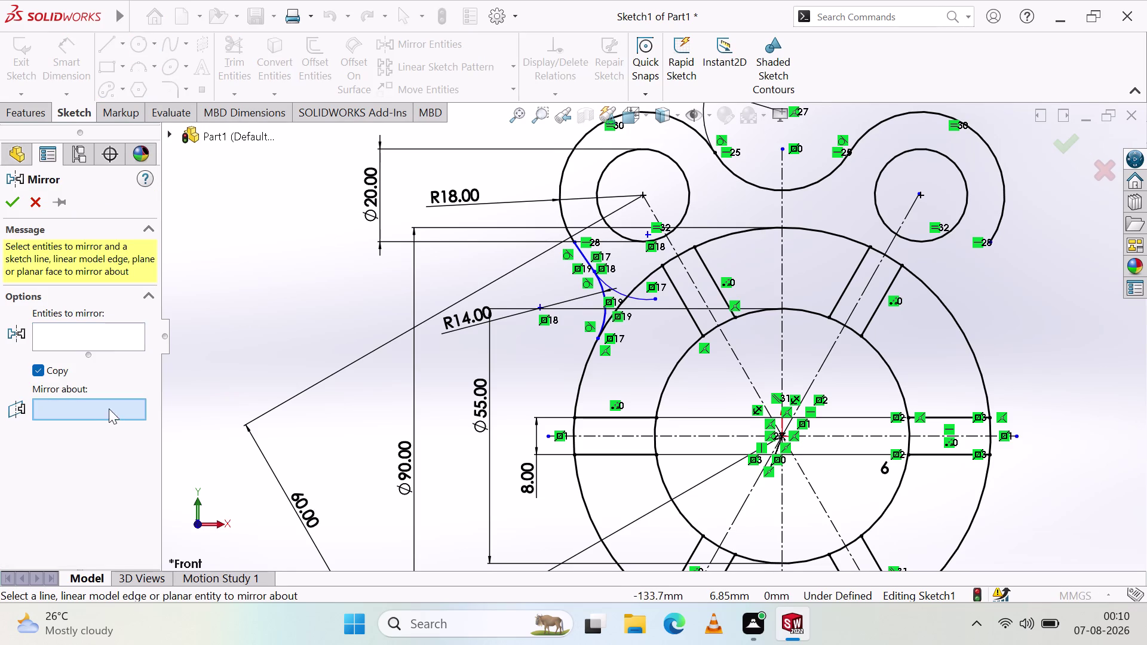
click(782, 208)
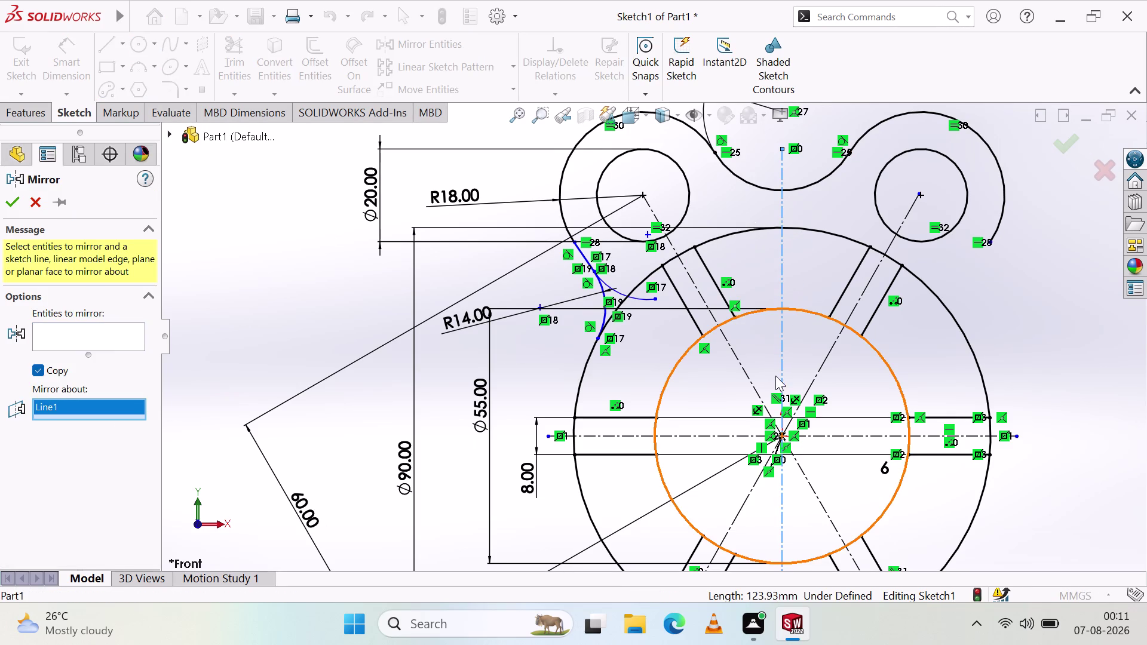
scroll(up, 3)
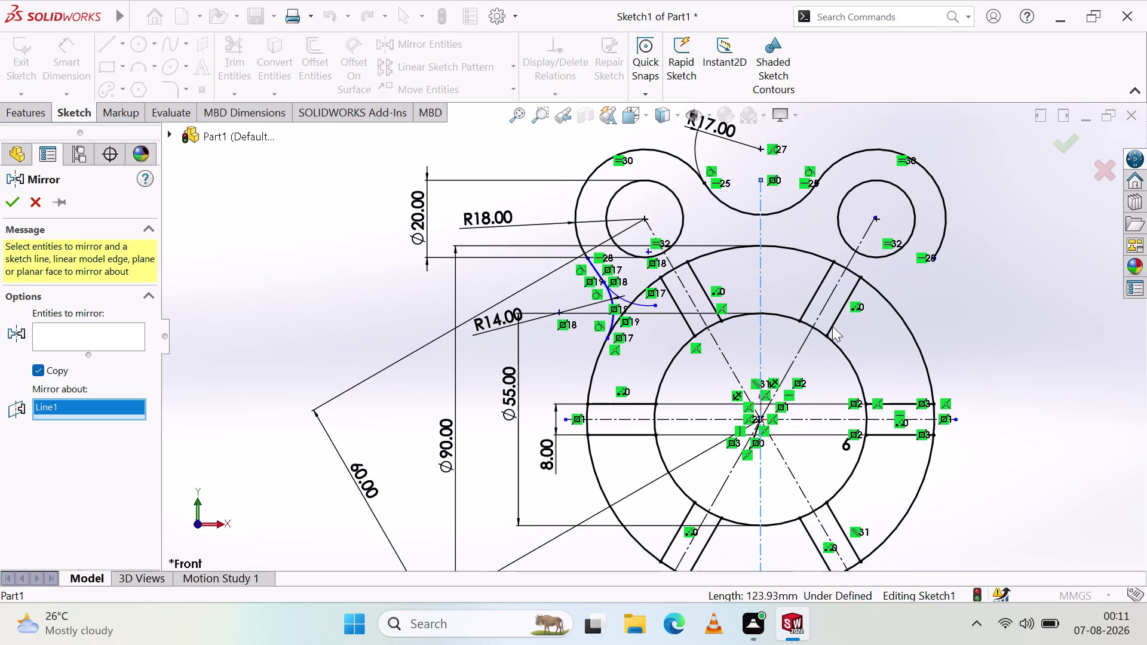
click(804, 291)
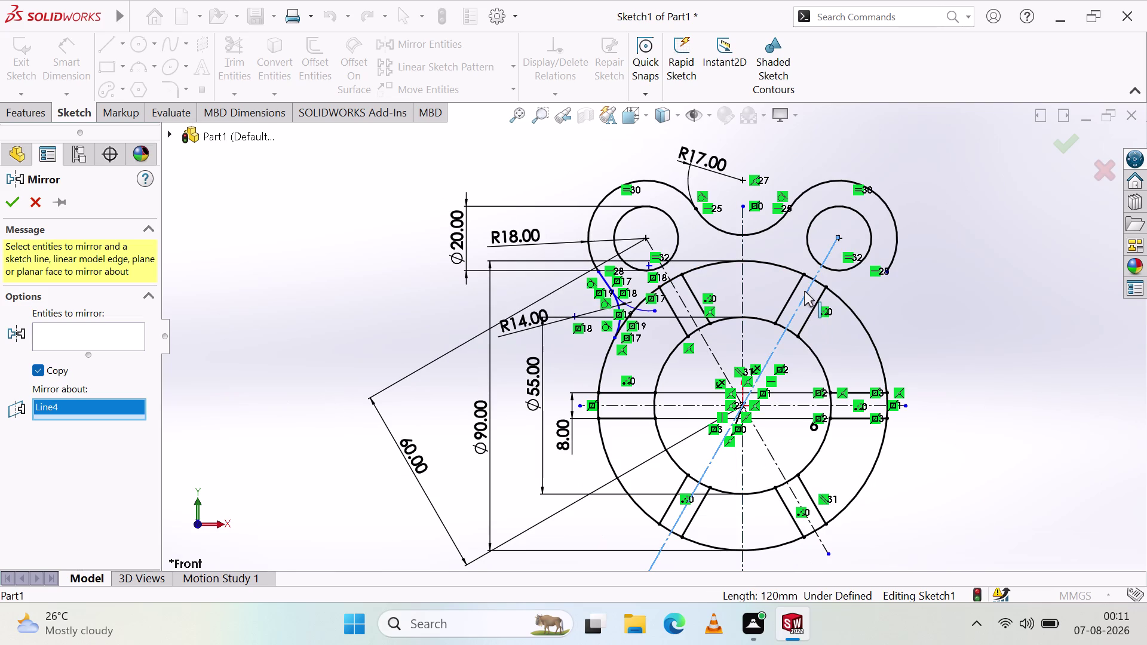
scroll(up, 3)
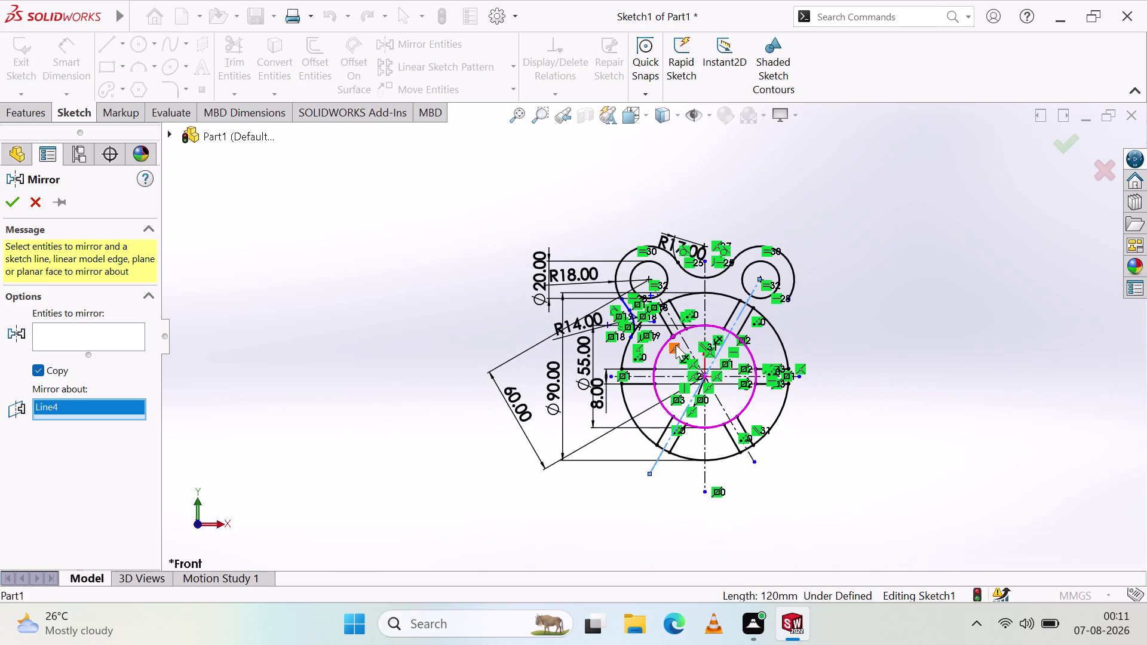
scroll(down, 3)
scroll(down, 3)
scroll(up, 3)
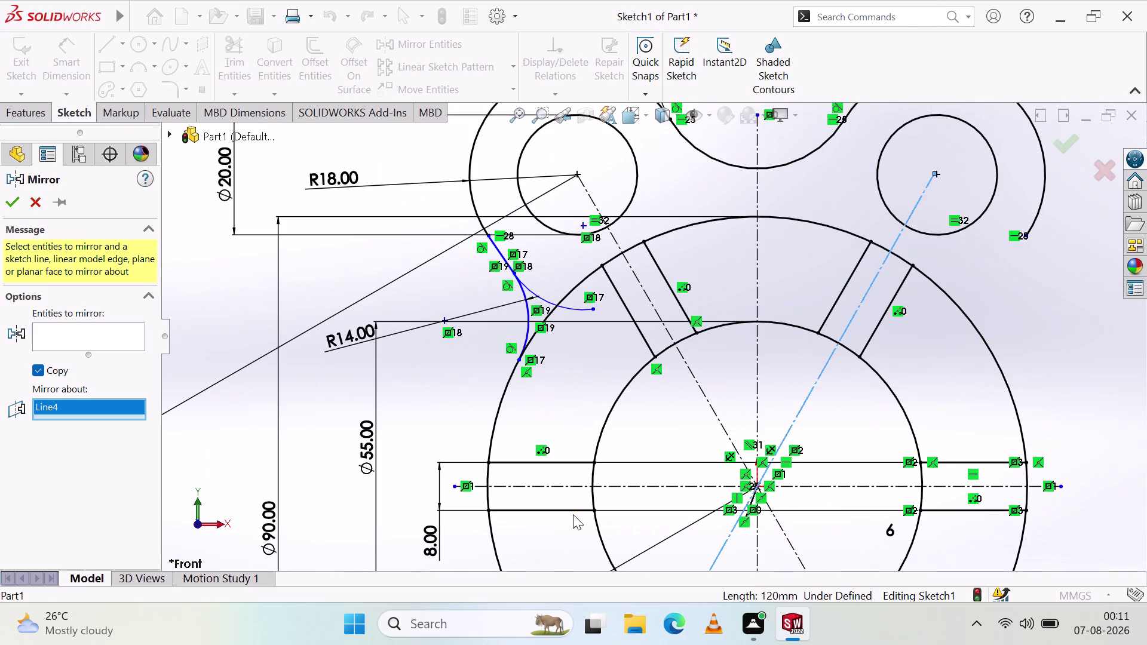
click(573, 483)
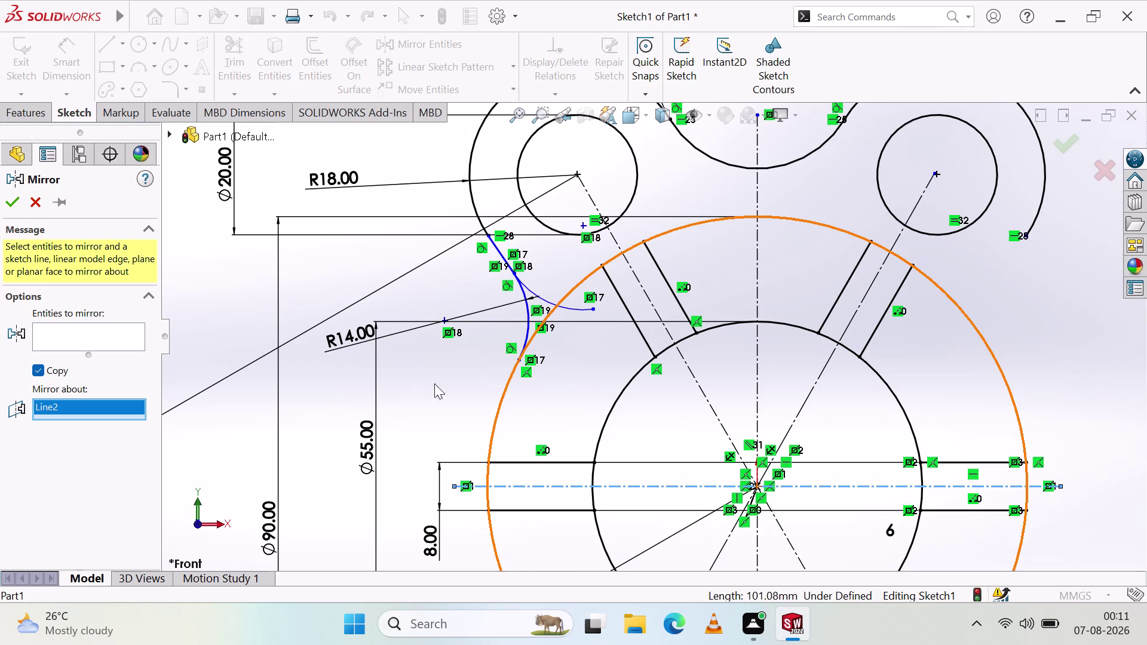
key(Escape)
key(Escape)
key(Escape)
Try reshaping the R14 arc near the boss, then undo the change.
key(Escape)
key(Escape)
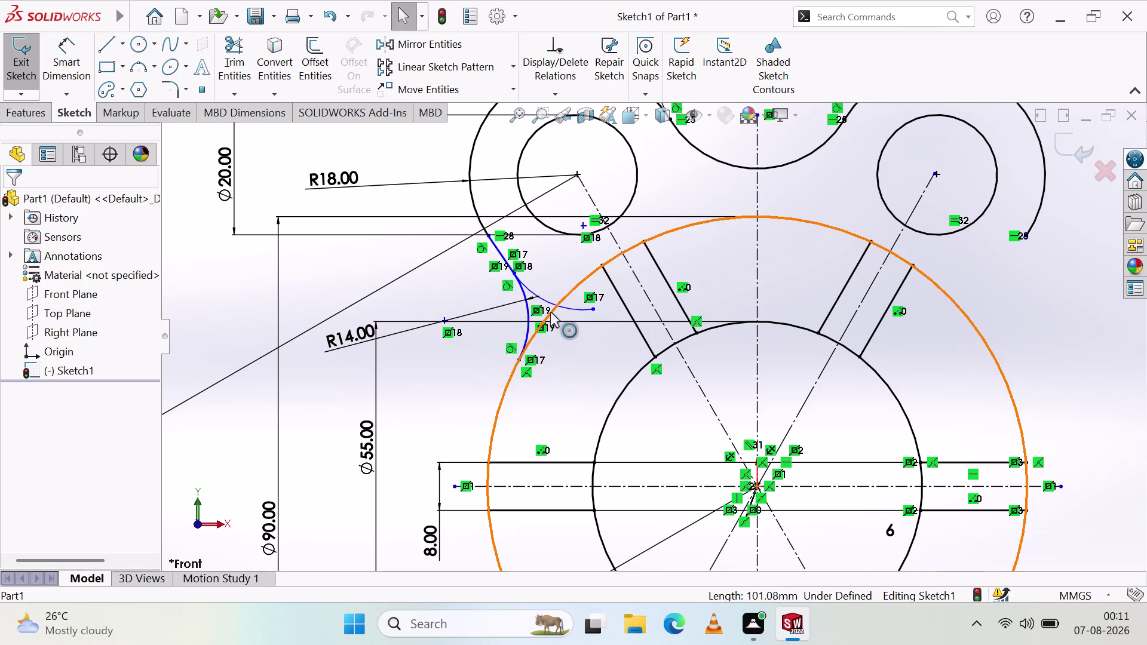
drag(585, 311, 558, 320)
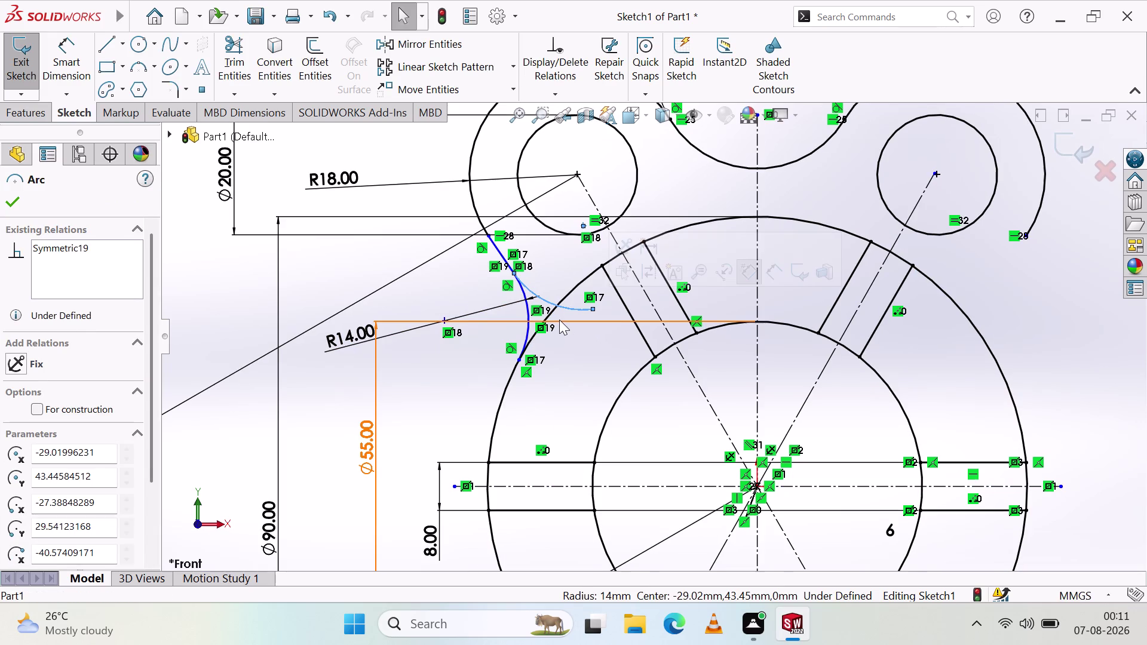
key(Escape)
key(Escape)
key(Escape)
key(Escape)
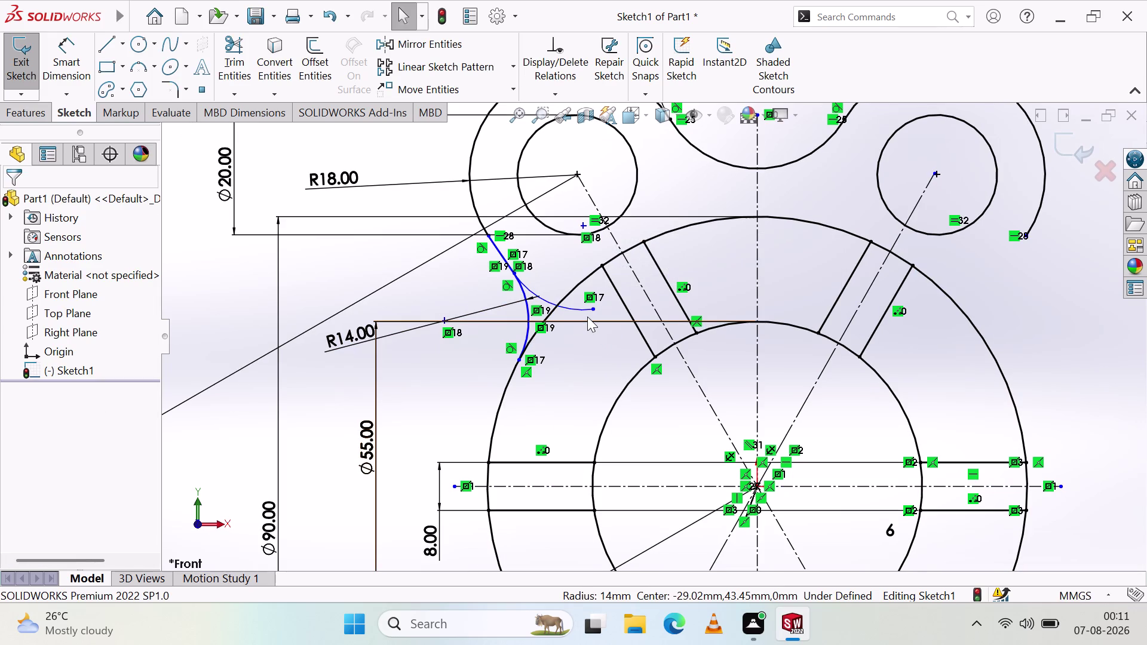
key(ctrl+z)
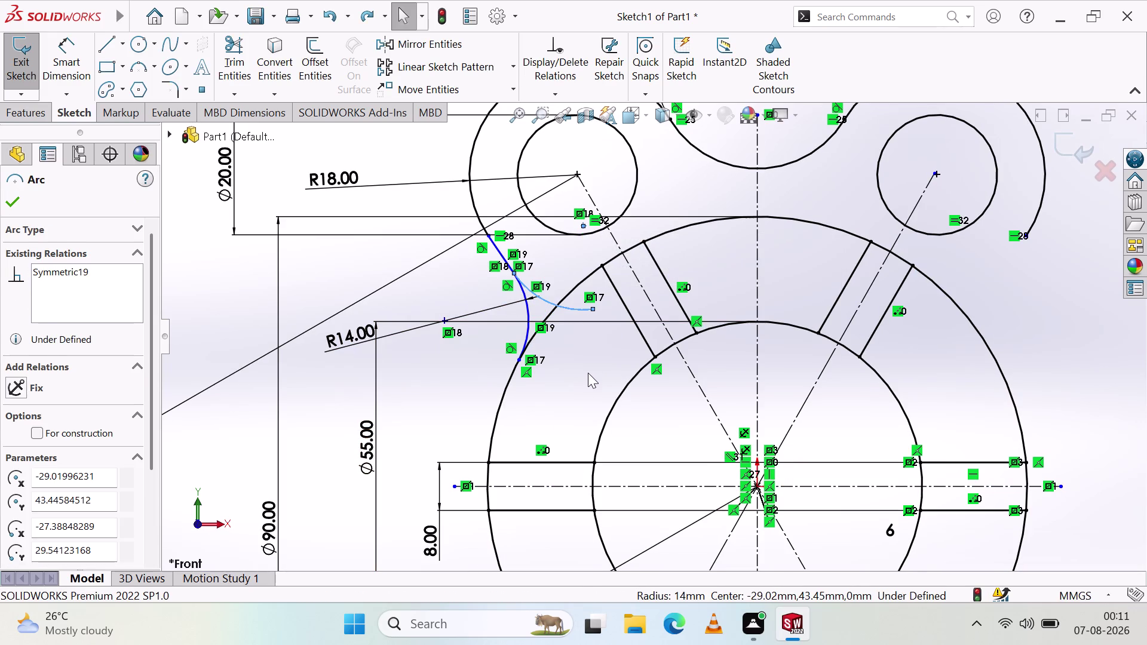
key(ctrl+z)
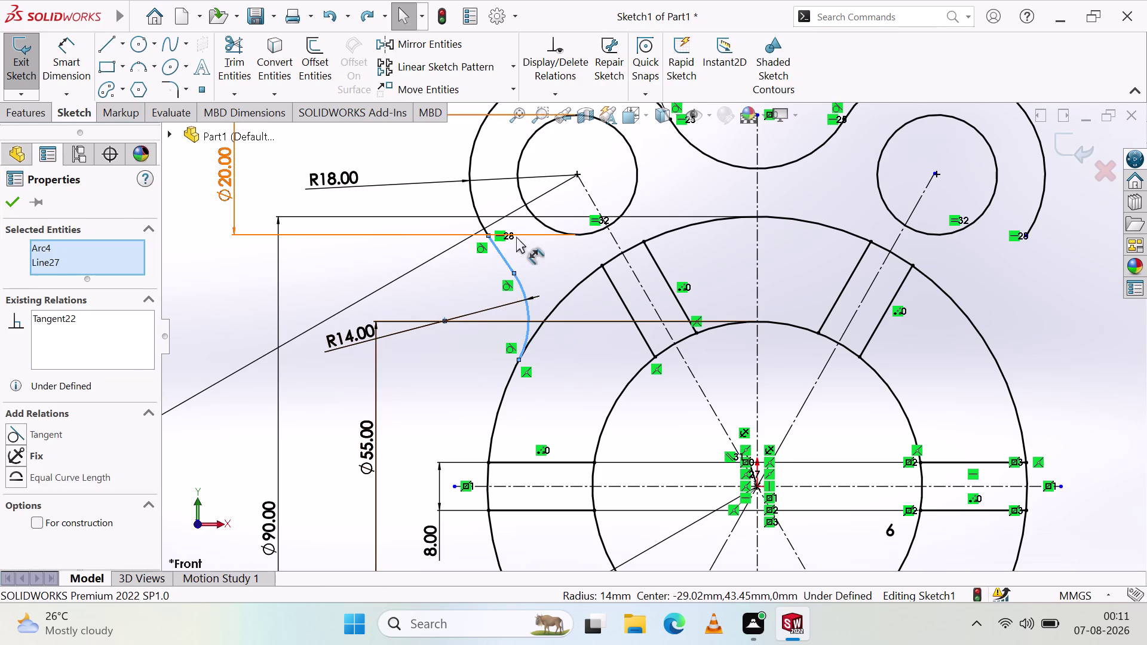
key(Escape)
key(Escape)
key(Escape)
key(Escape)
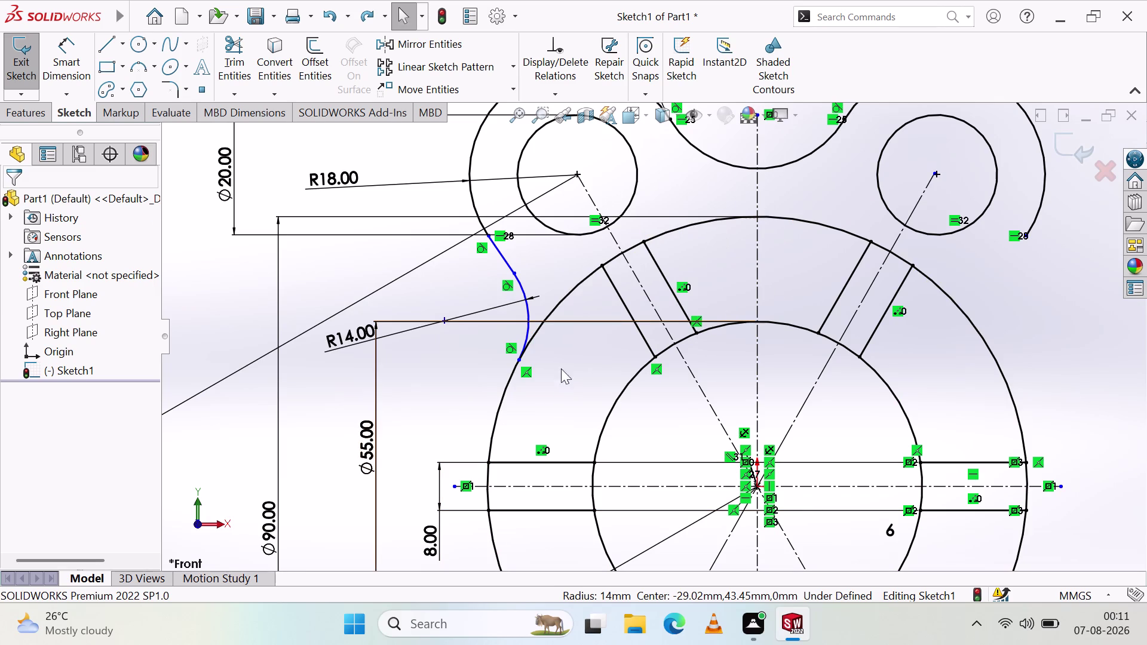
Apply a Tangent relation between the R14 connecting arc and the short line.
click(500, 253)
click(519, 287)
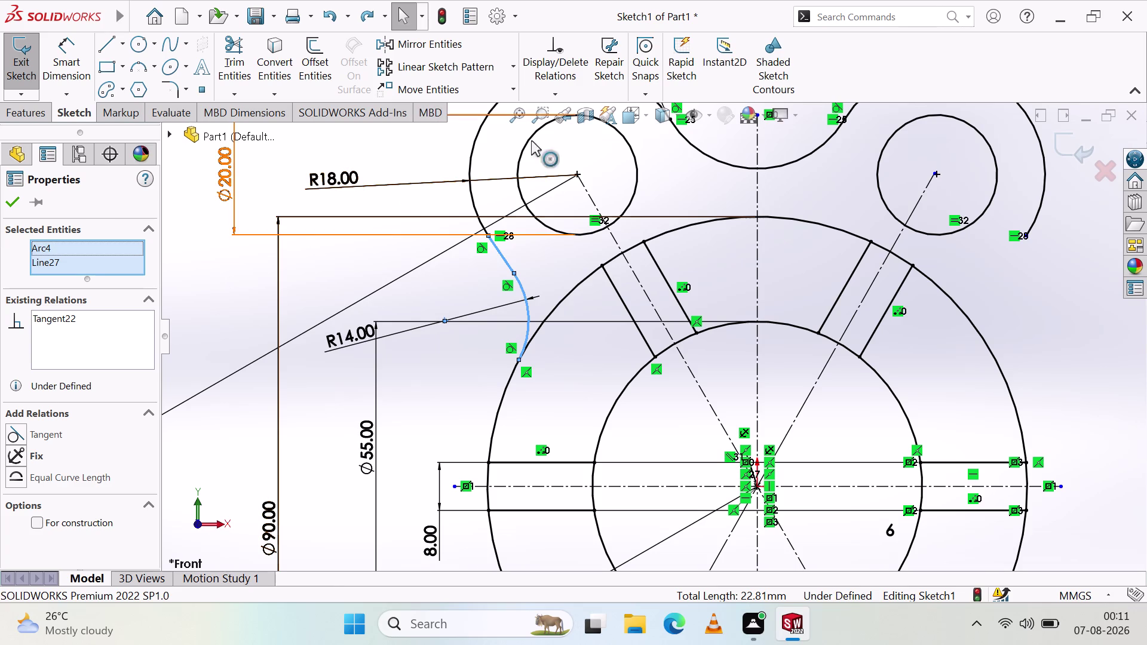
click(404, 44)
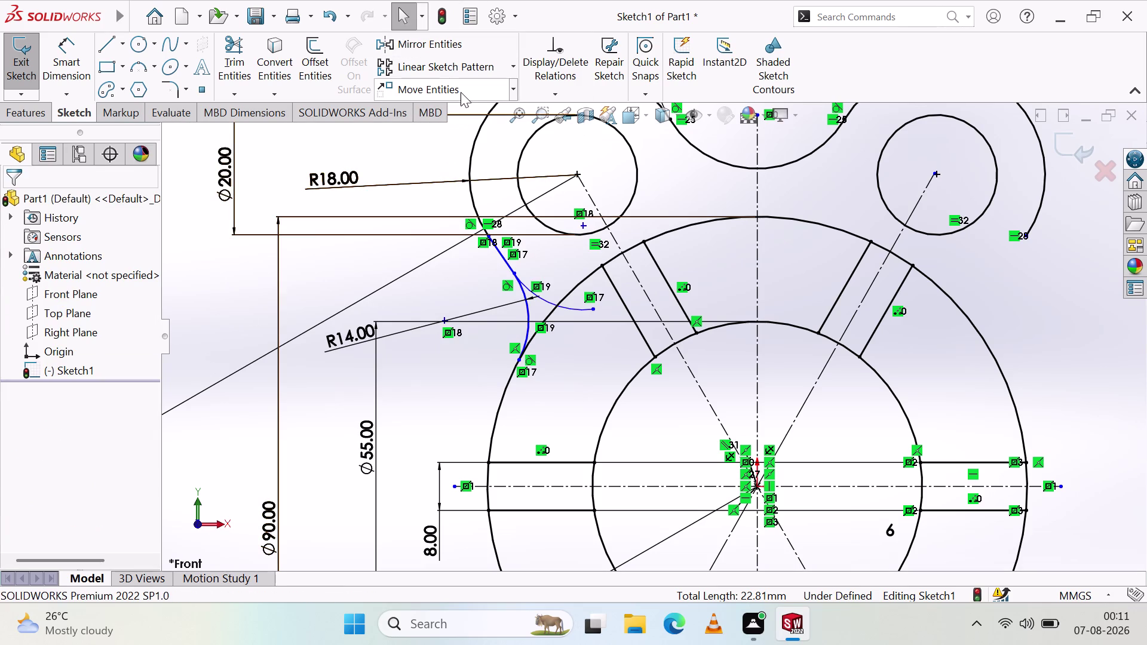
key(Escape)
key(Escape)
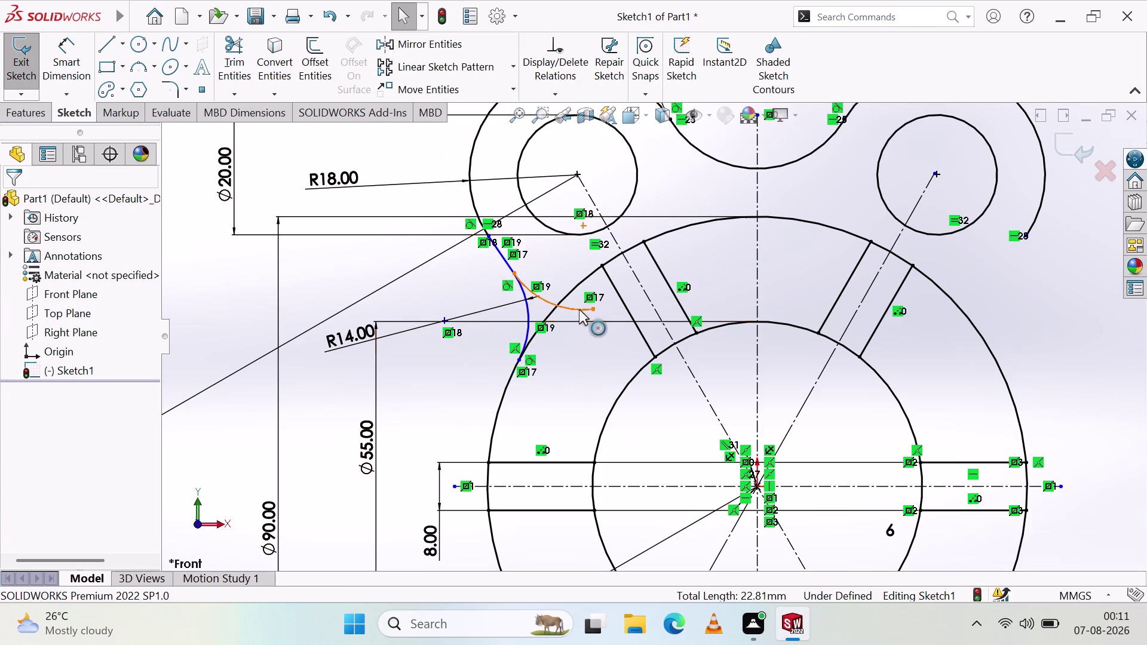
key(ctrl+z)
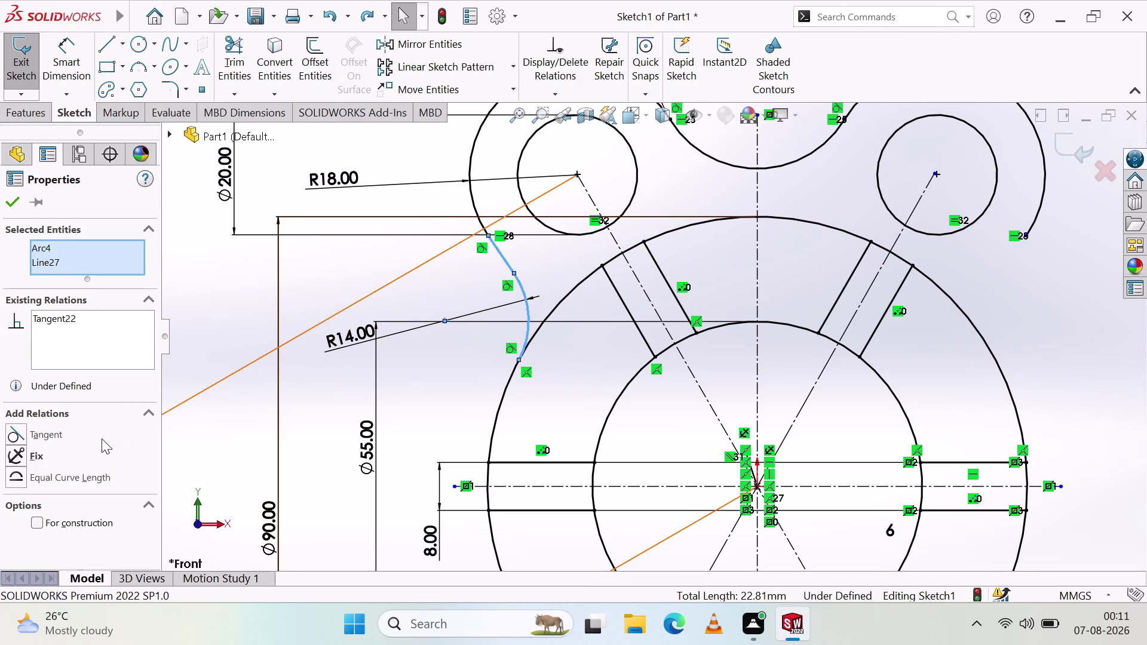
key(Escape)
key(Escape)
key(Escape)
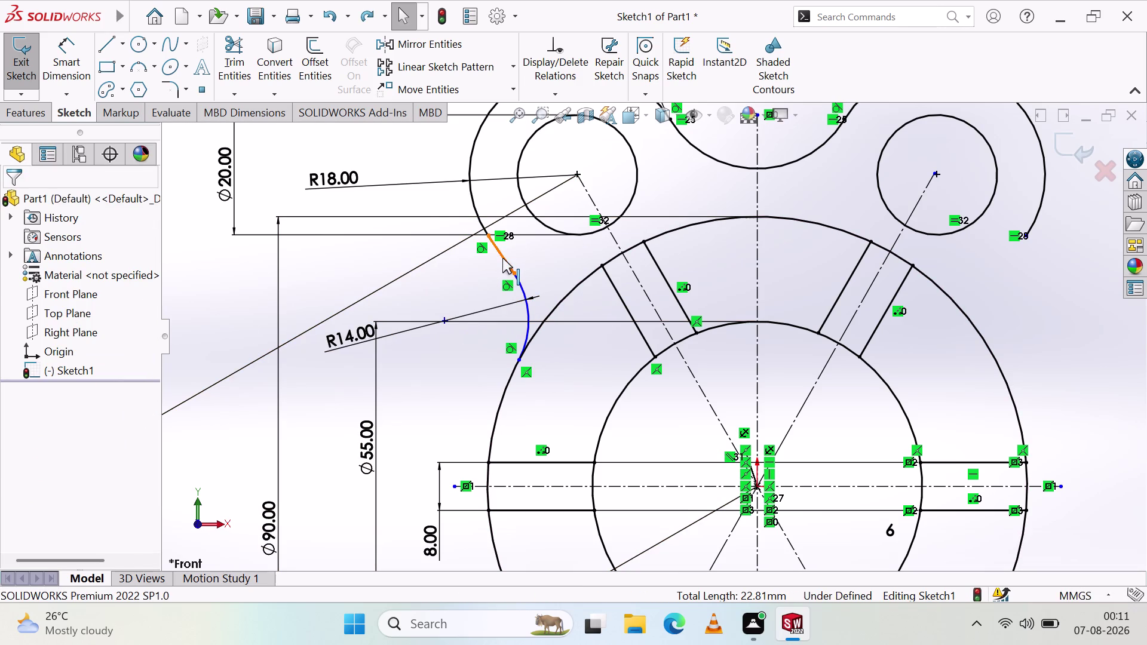
Check the short line's tangent relations and box-select around the R14 arc.
click(503, 258)
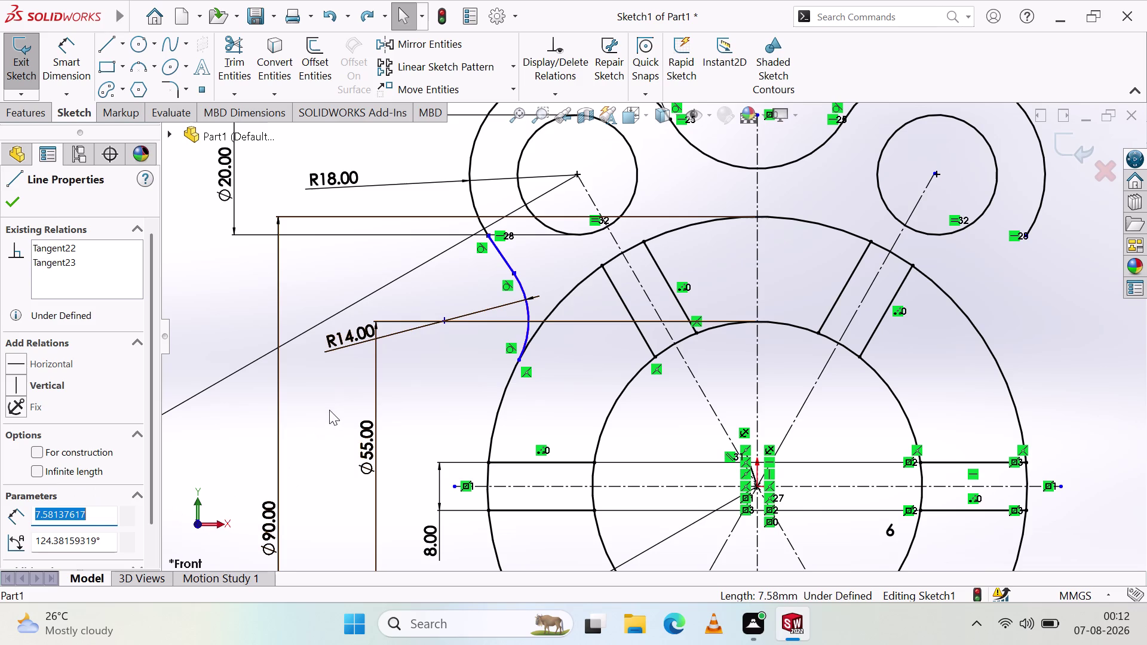
key(Escape)
scroll(down, 3)
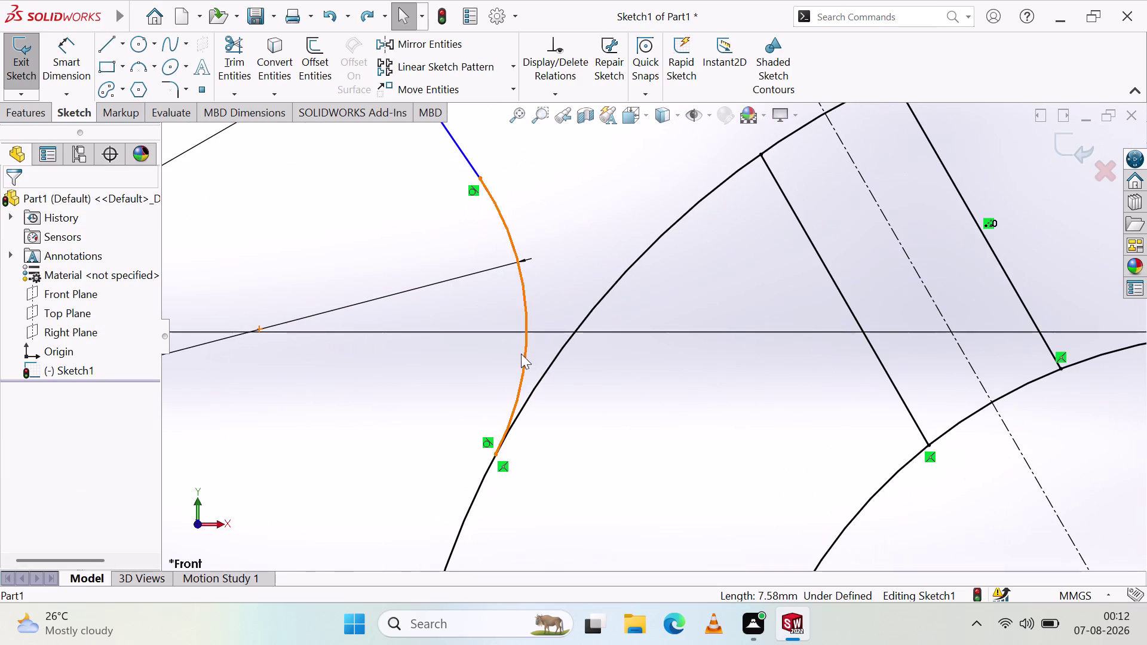
drag(530, 362, 499, 230)
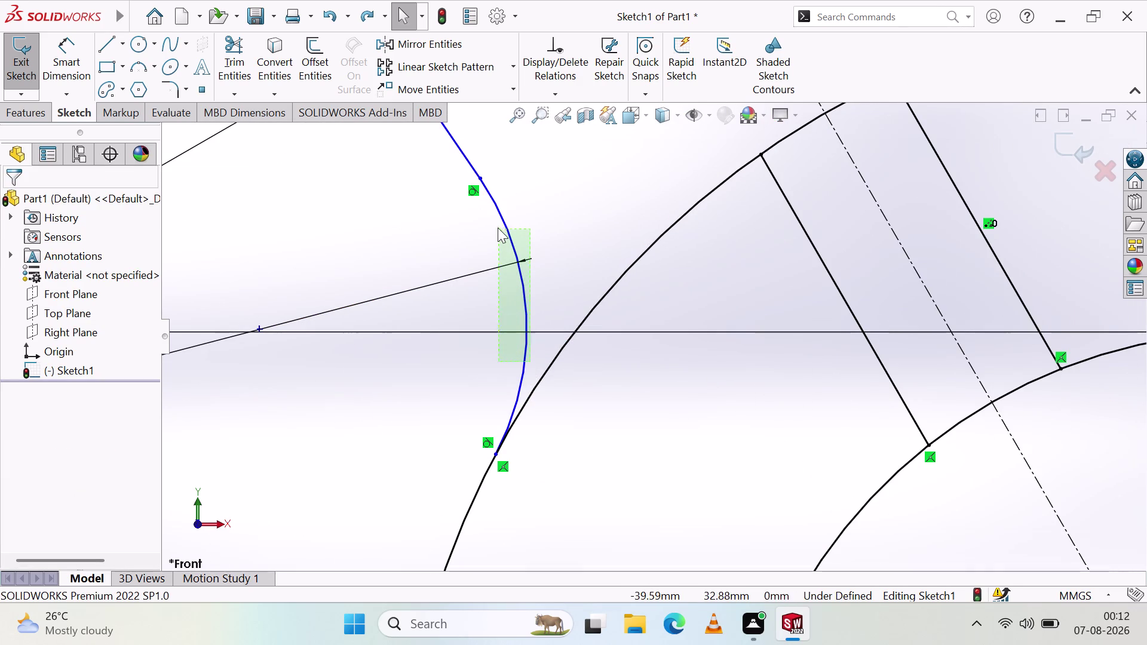
Shift the R14 arc along the curve to a new position.
drag(499, 230, 401, 140)
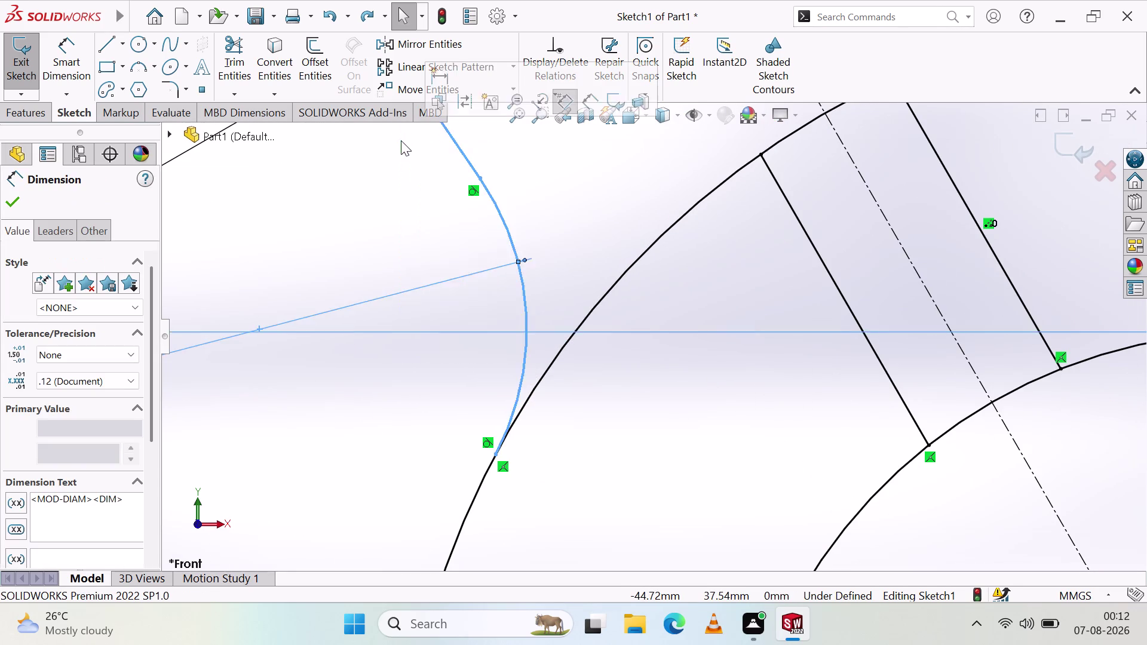
scroll(up, 3)
scroll(up, 3)
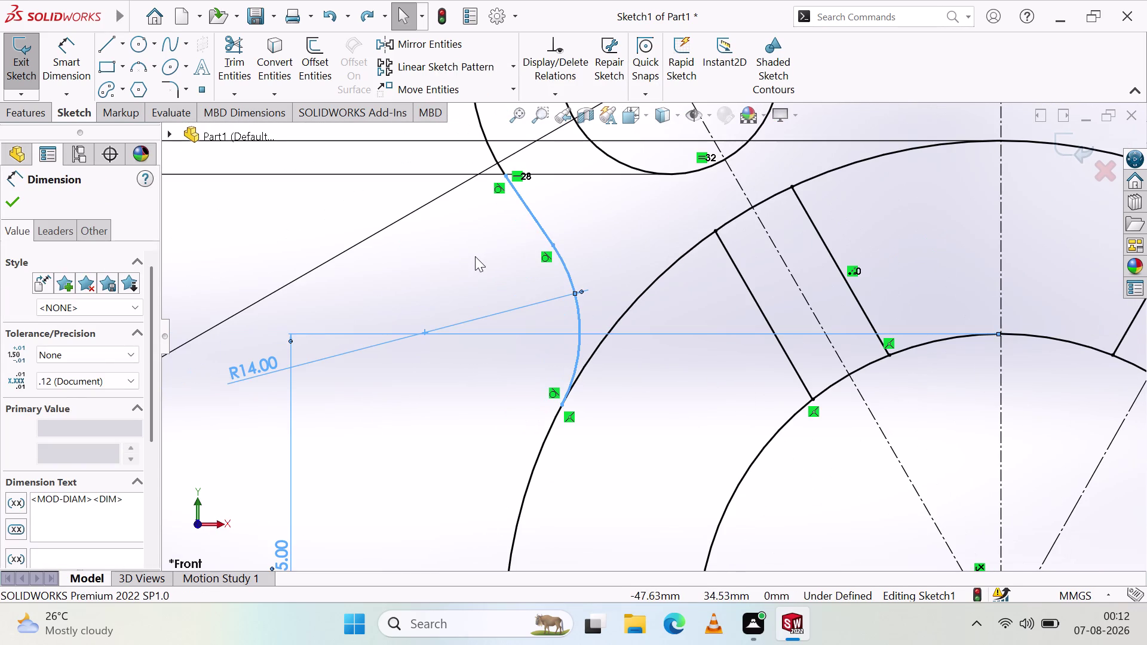
key(Escape)
drag(582, 311, 567, 314)
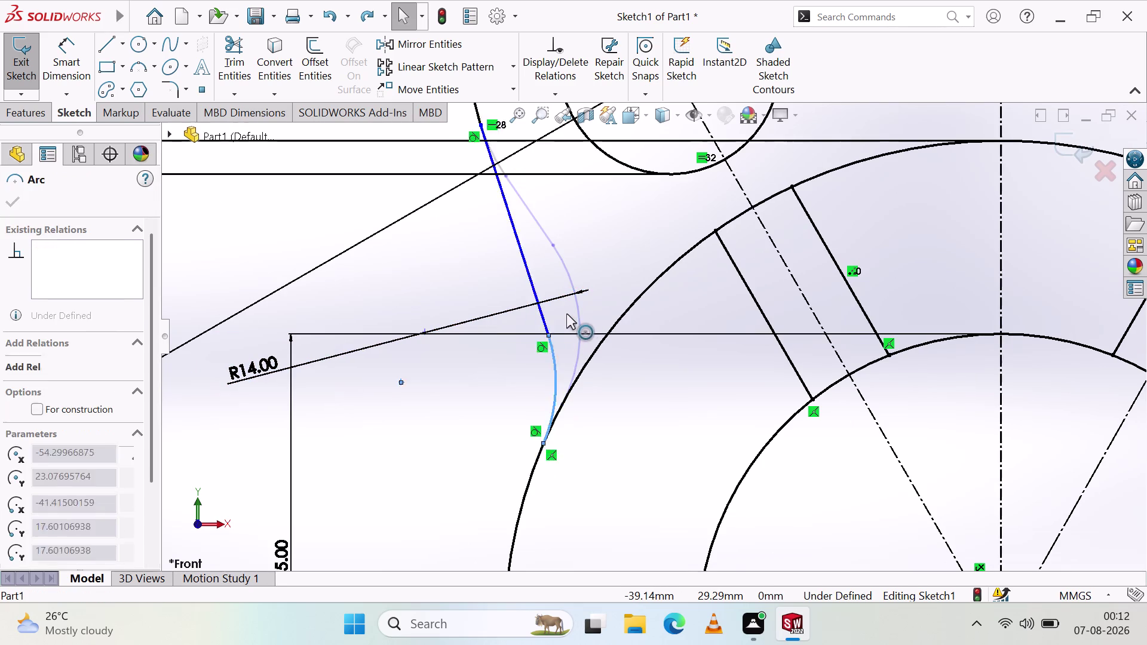
drag(567, 314, 569, 310)
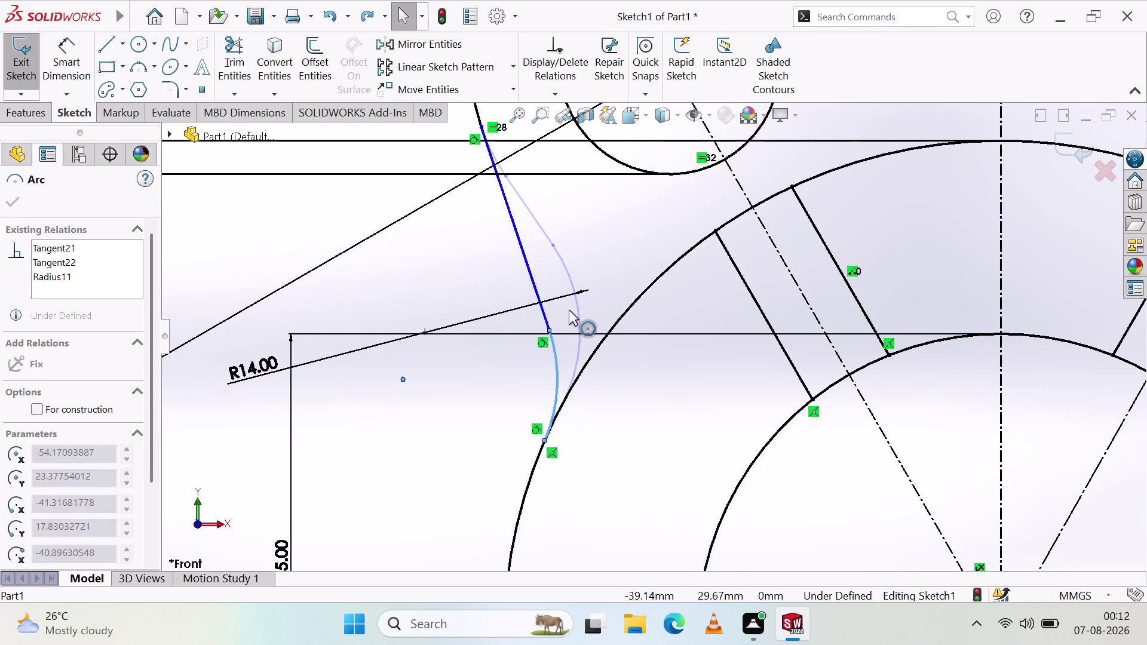
drag(569, 310, 592, 299)
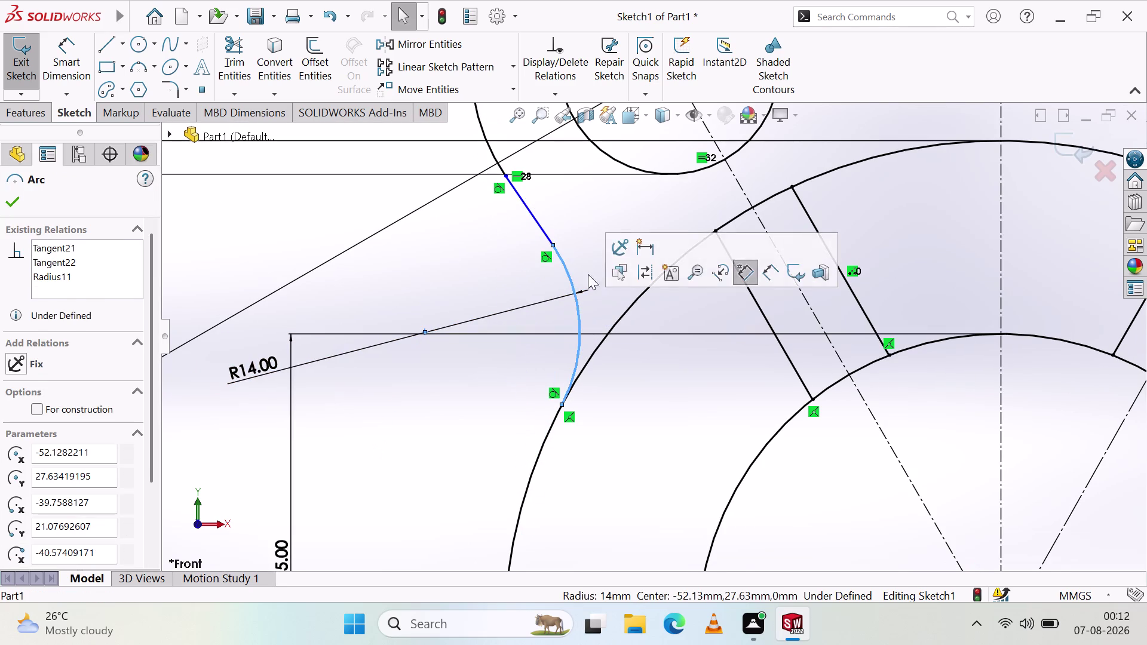
key(Escape)
key(Escape)
key(Escape)
key(Escape)
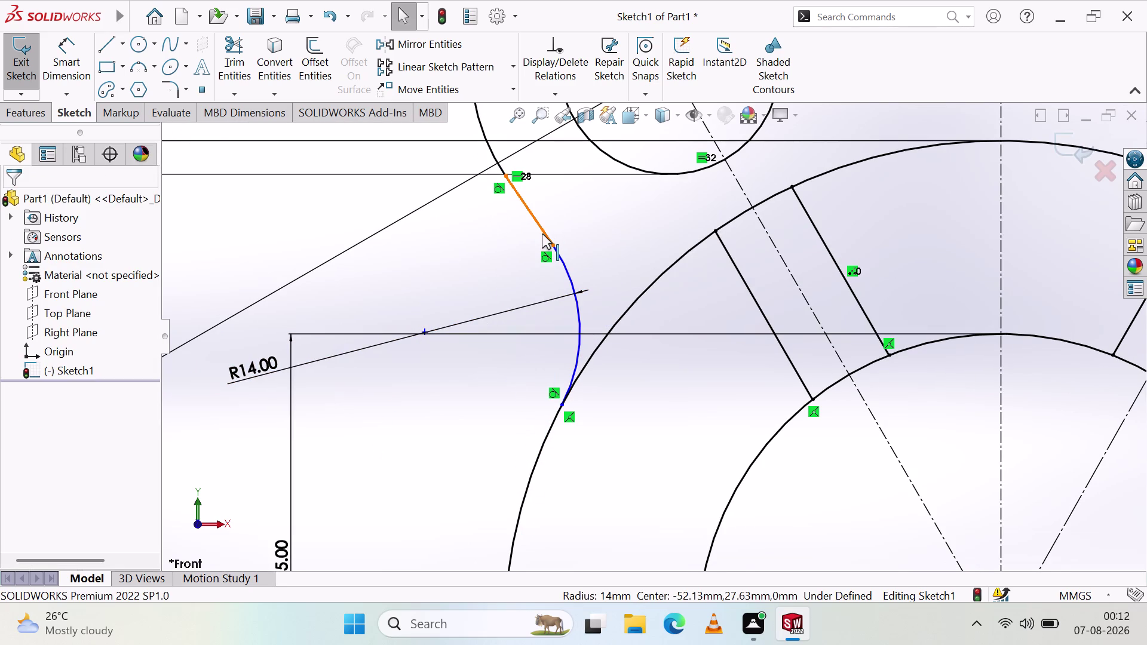
Check the tangent relation between the short line and R14 arc, then zoom out.
click(542, 234)
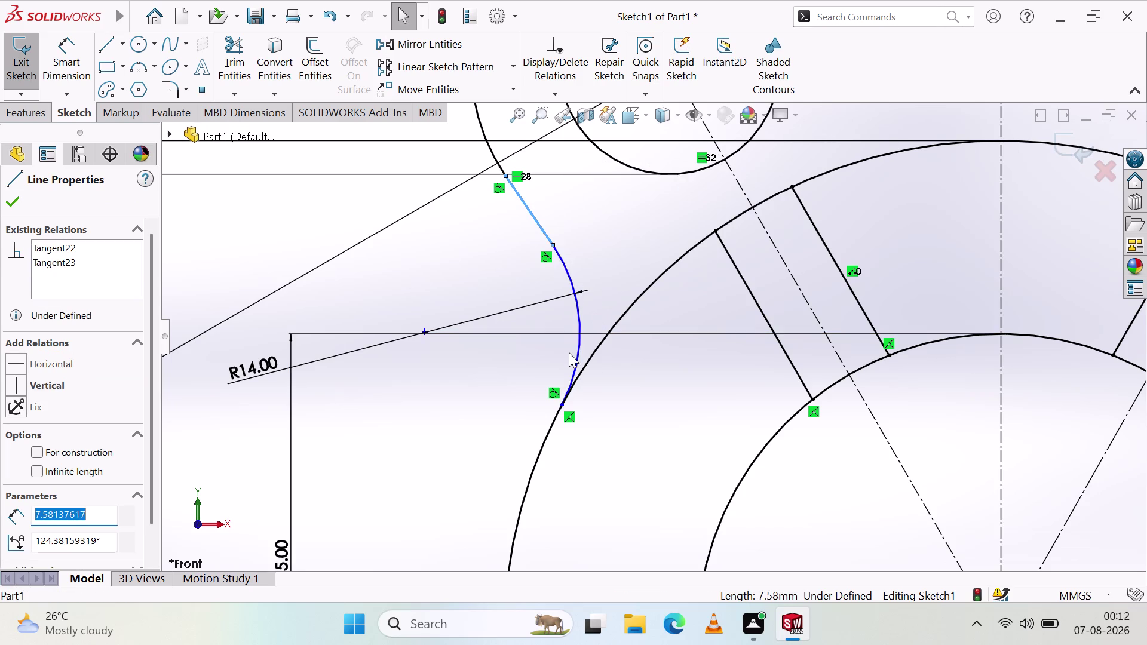
click(568, 278)
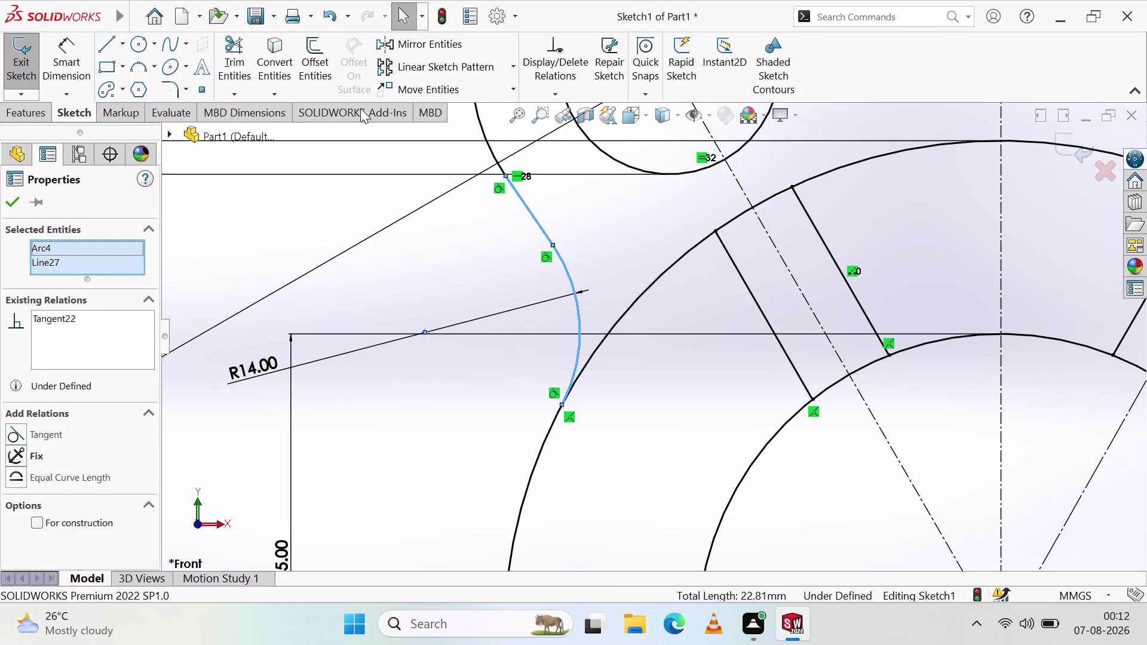
click(437, 46)
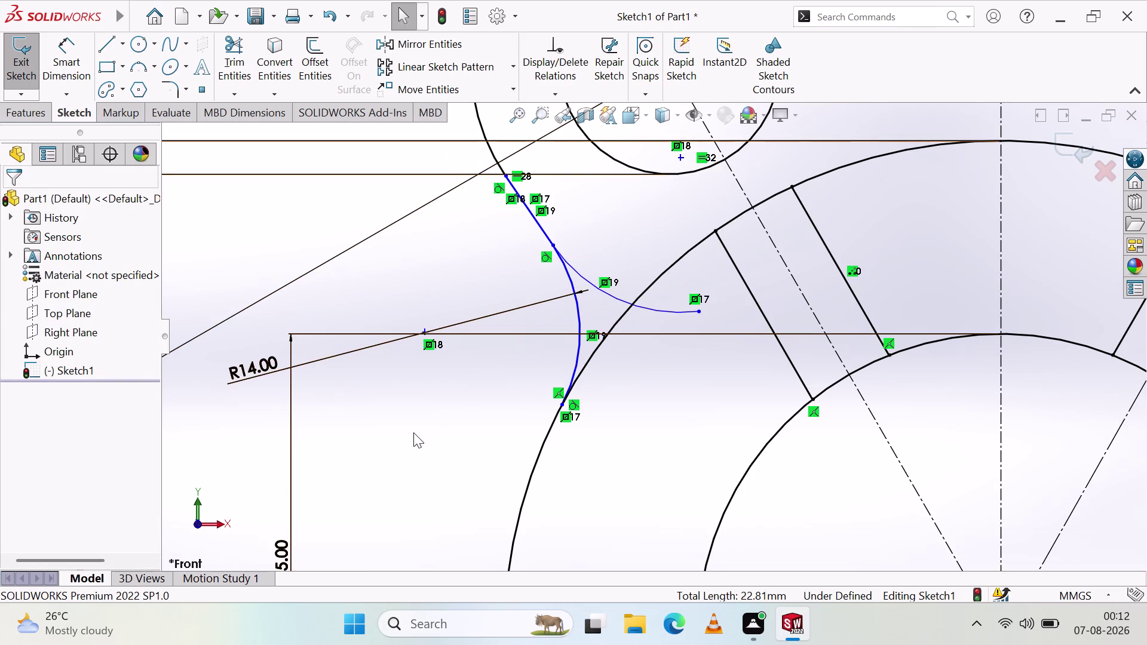
key(ctrl+z)
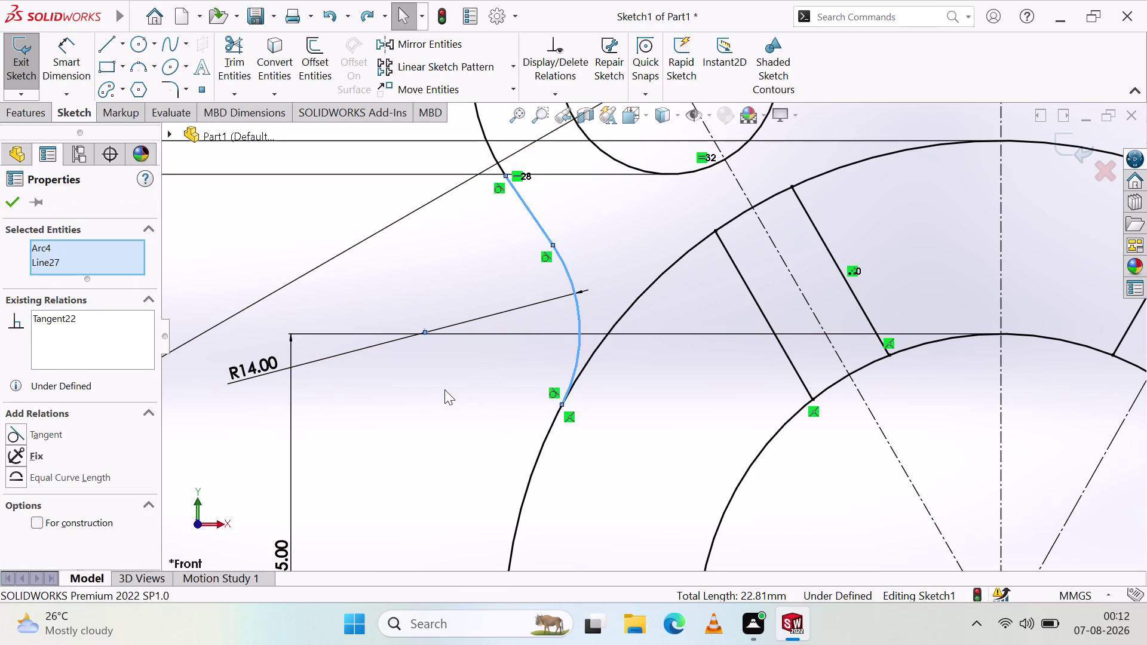
key(Escape)
key(Escape)
key(Escape)
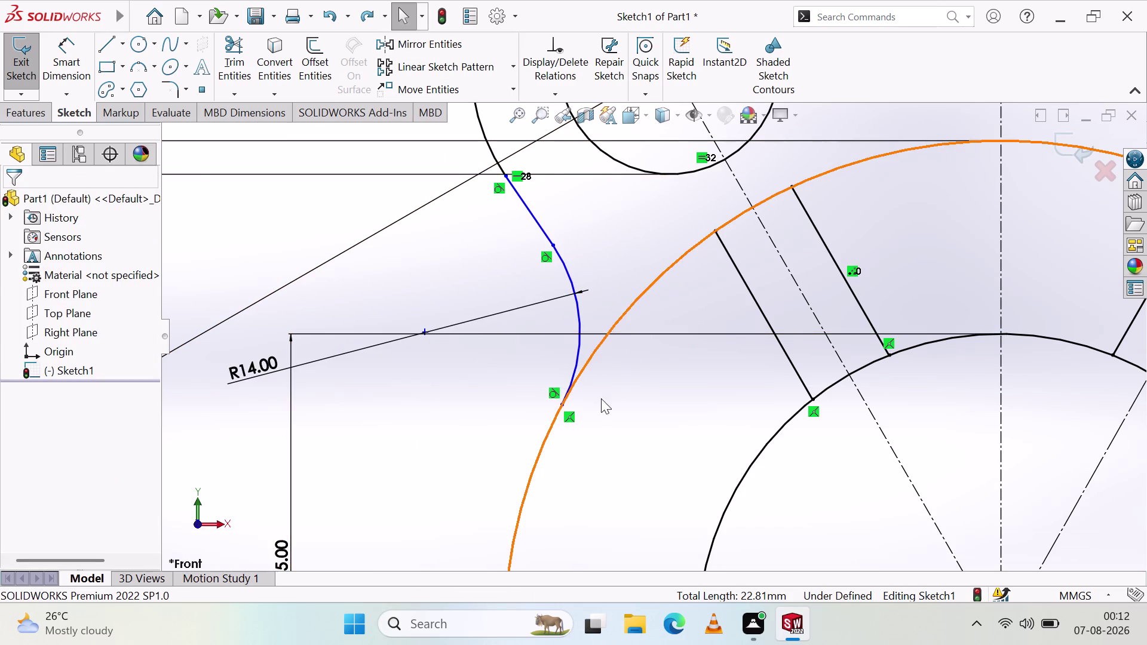
scroll(up, 3)
scroll(down, 3)
scroll(down, 3)
scroll(up, 3)
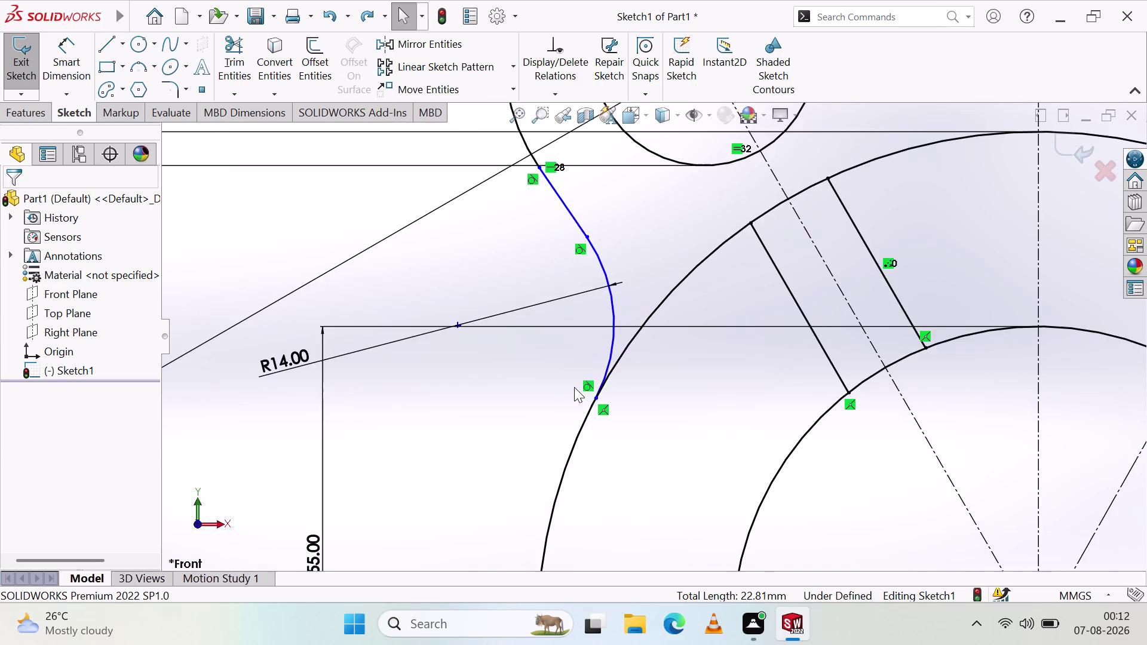
scroll(up, 3)
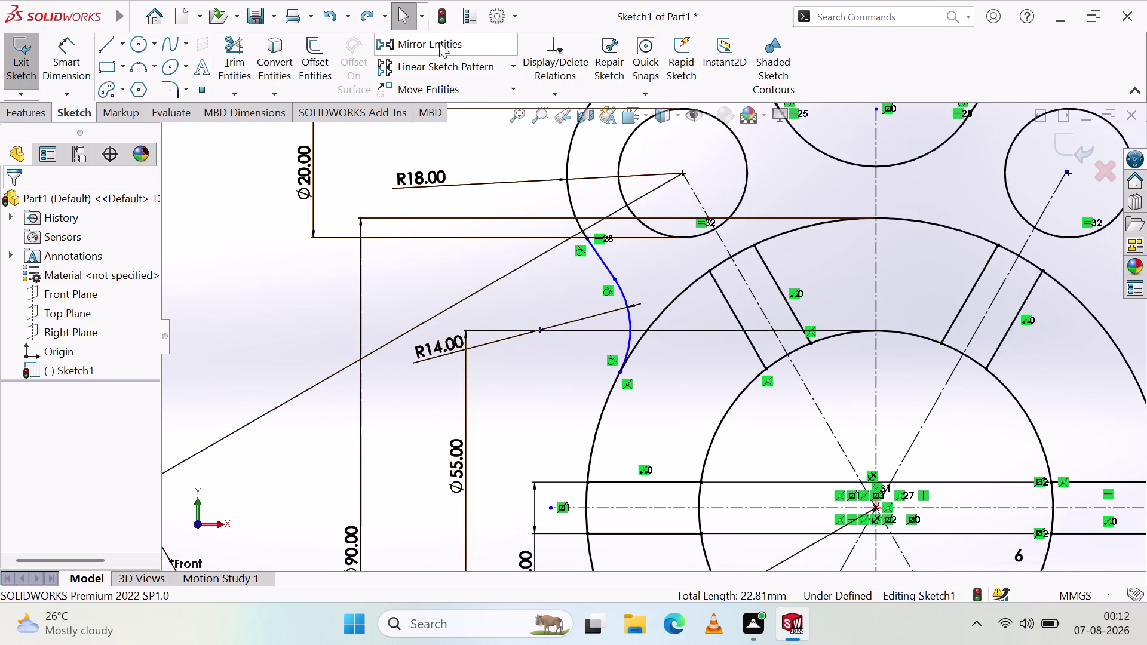
click(440, 42)
click(48, 411)
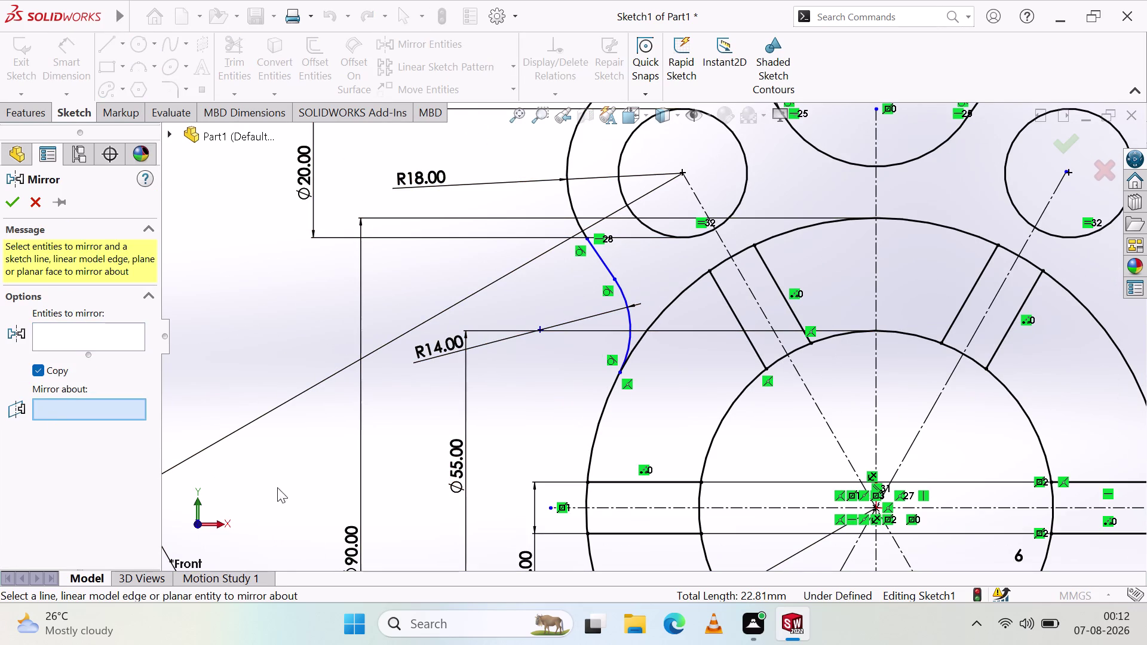
click(601, 262)
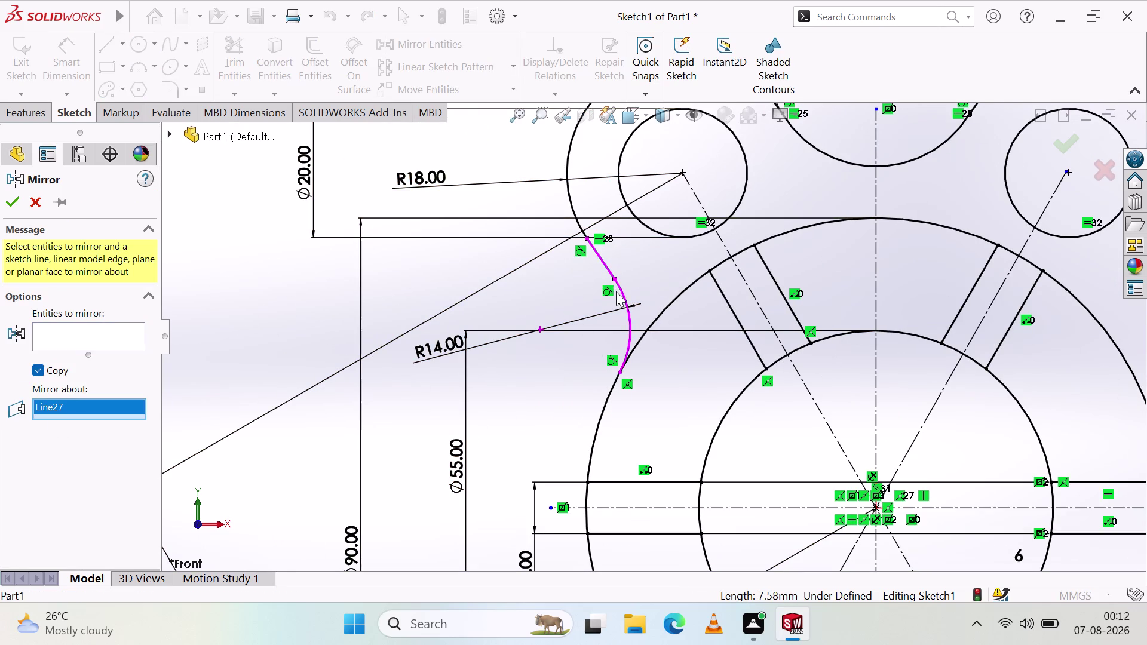
click(629, 332)
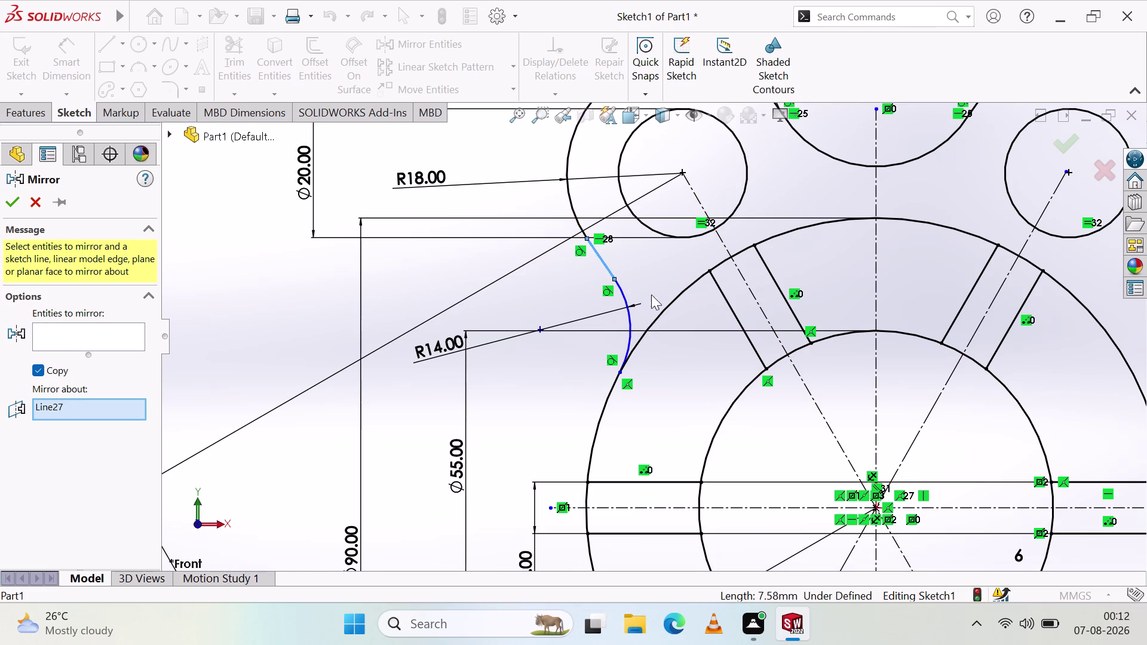
click(627, 316)
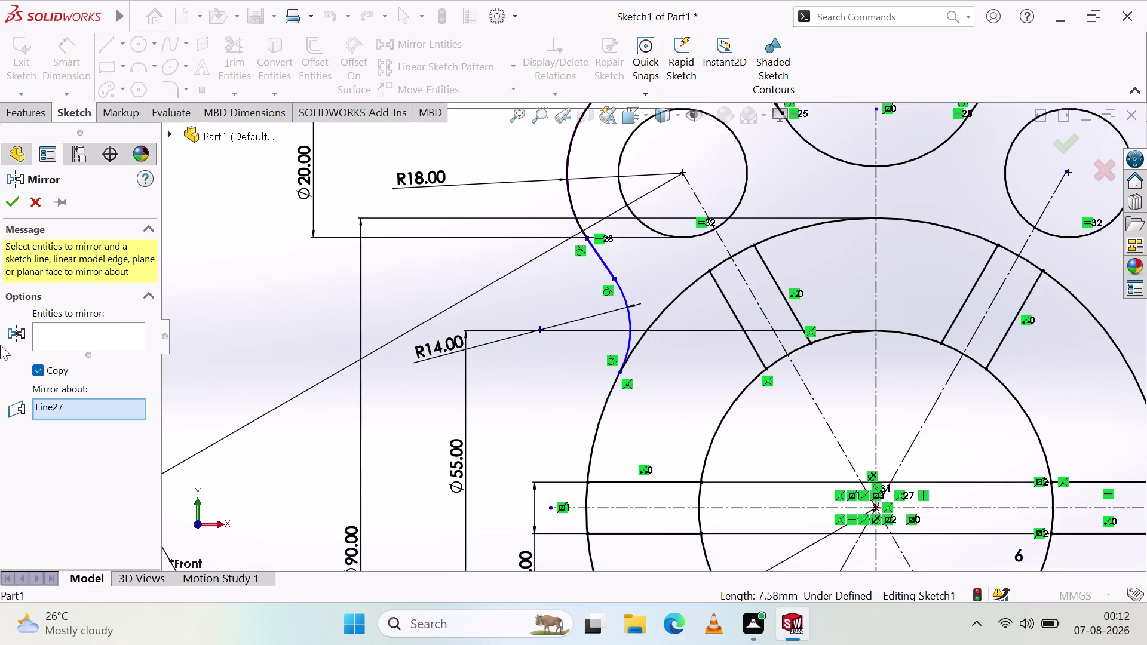
click(79, 334)
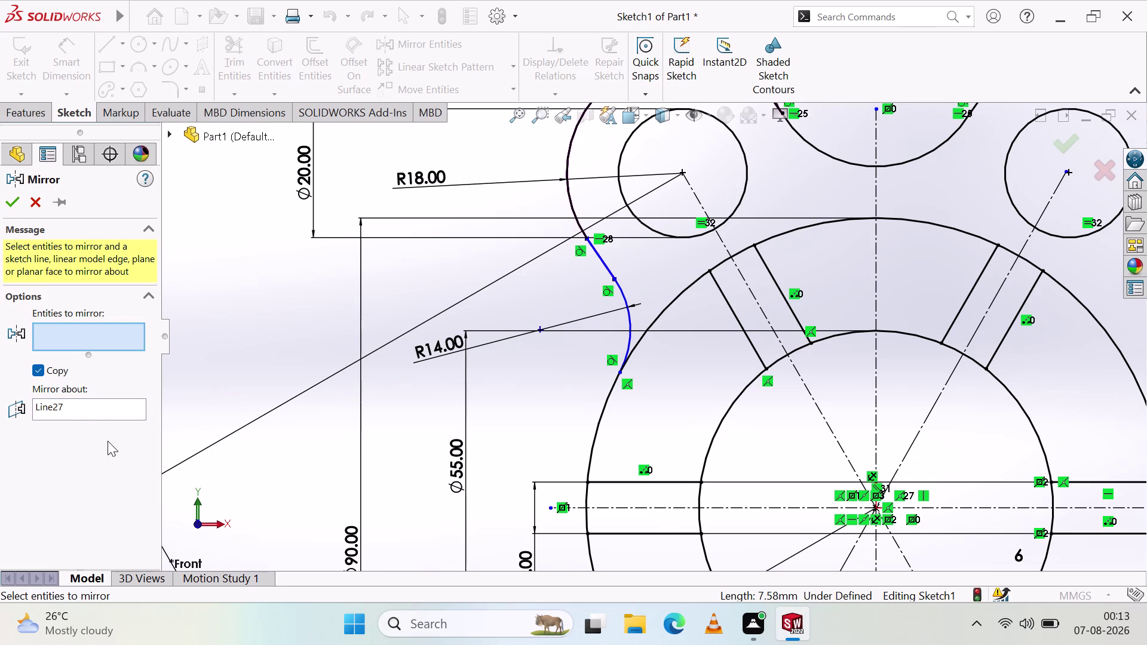
click(599, 257)
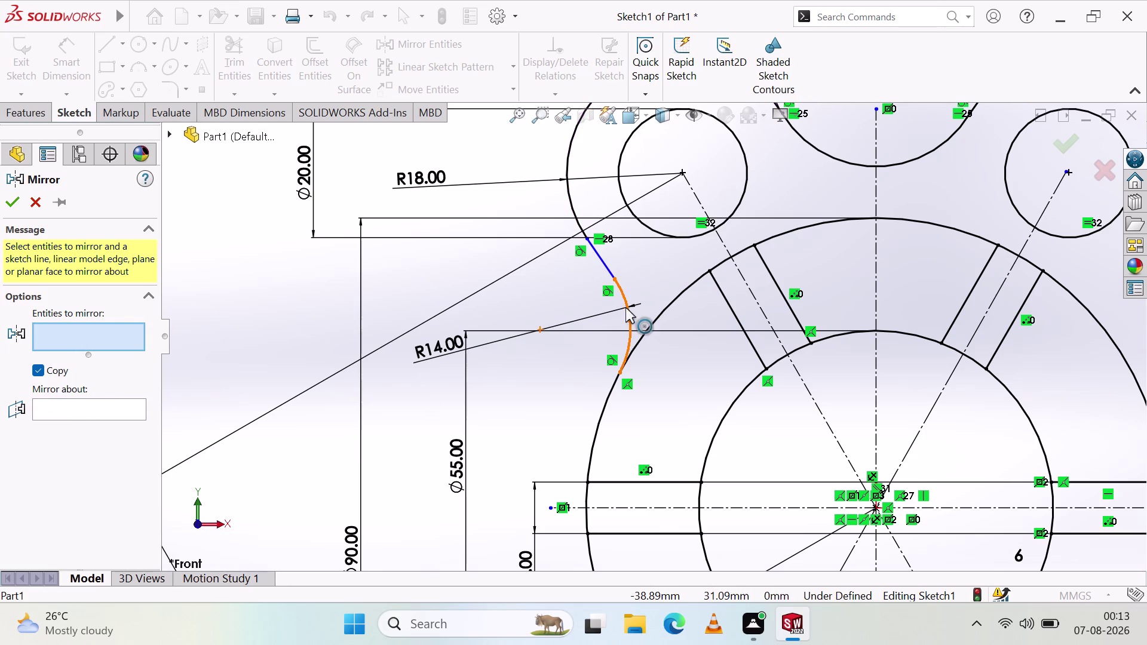
click(628, 320)
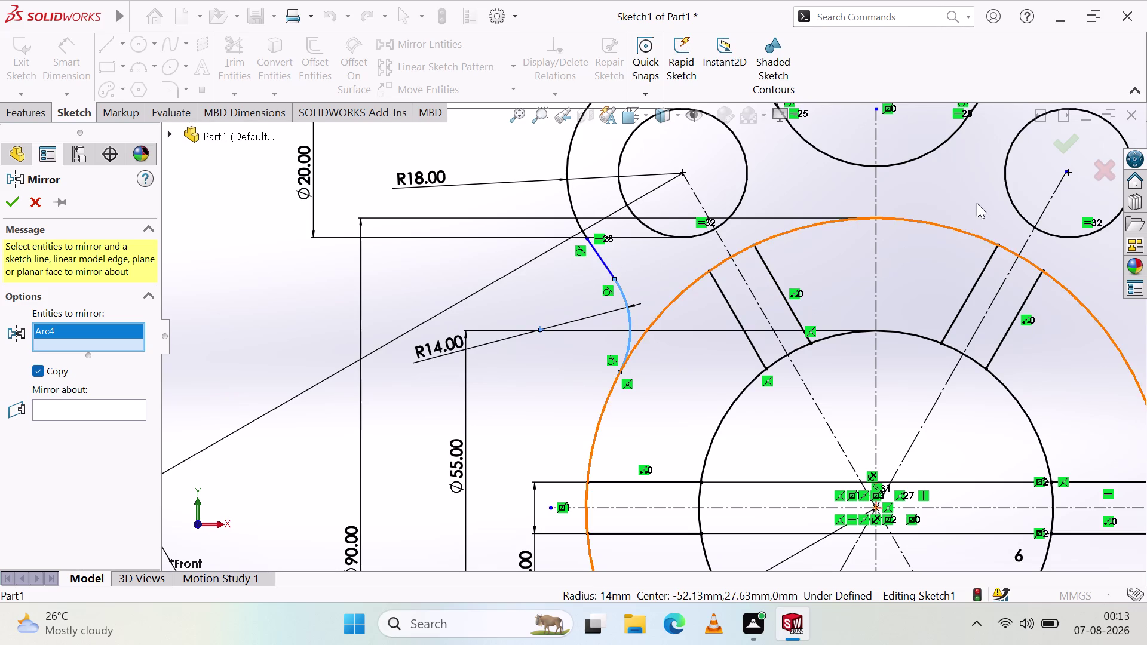
scroll(up, 3)
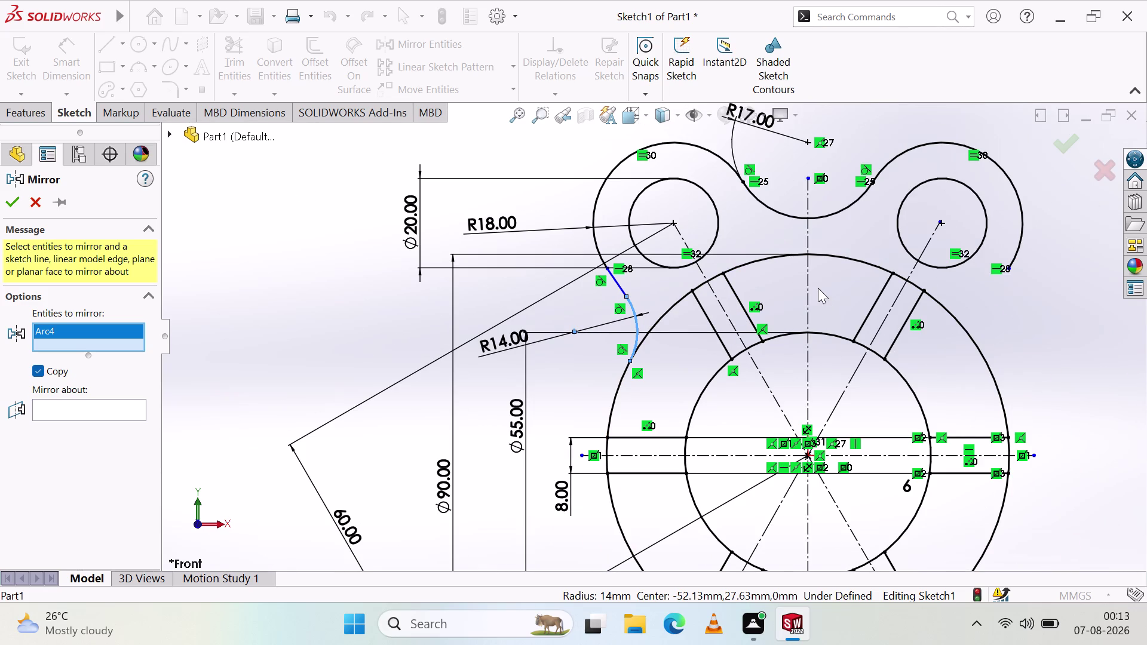
click(809, 291)
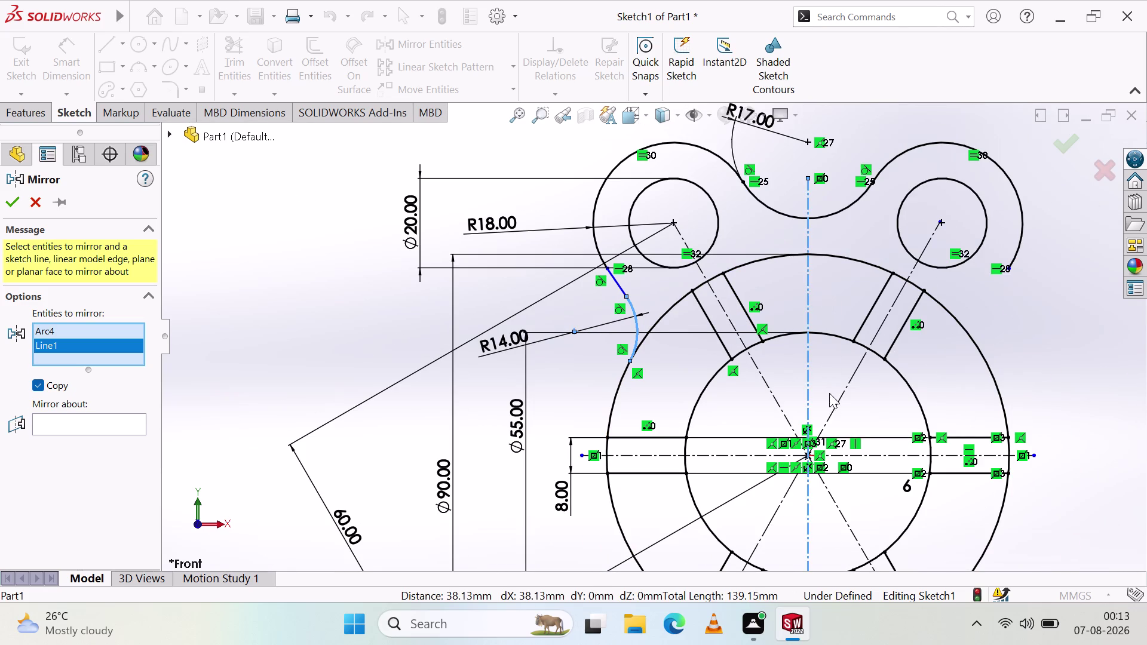
scroll(up, 3)
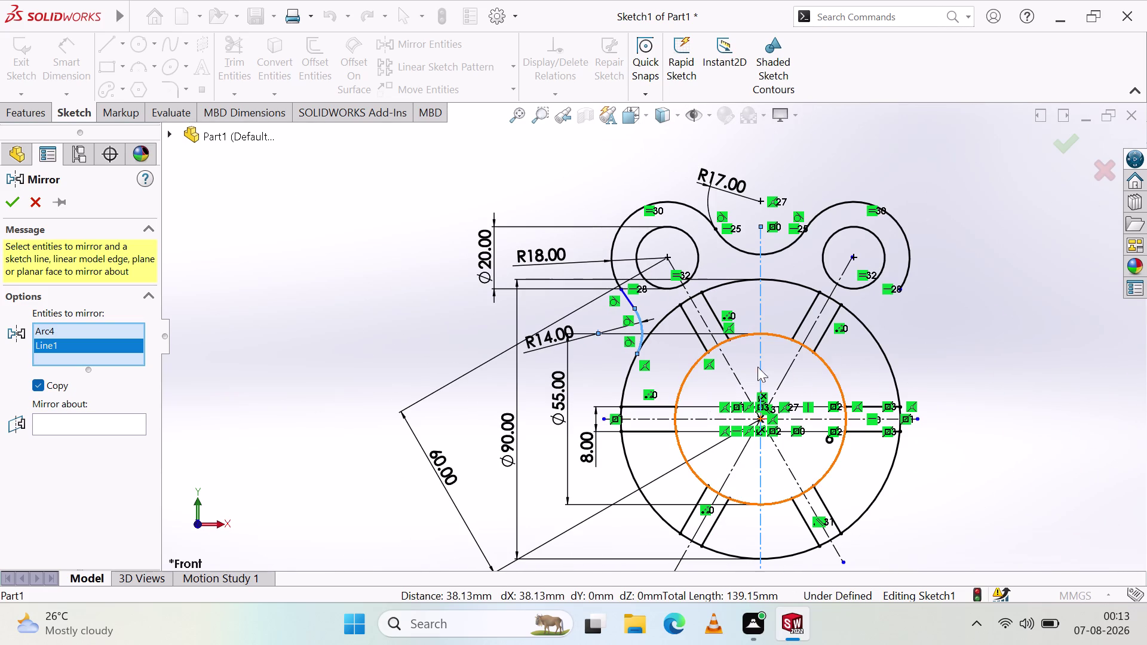
click(859, 420)
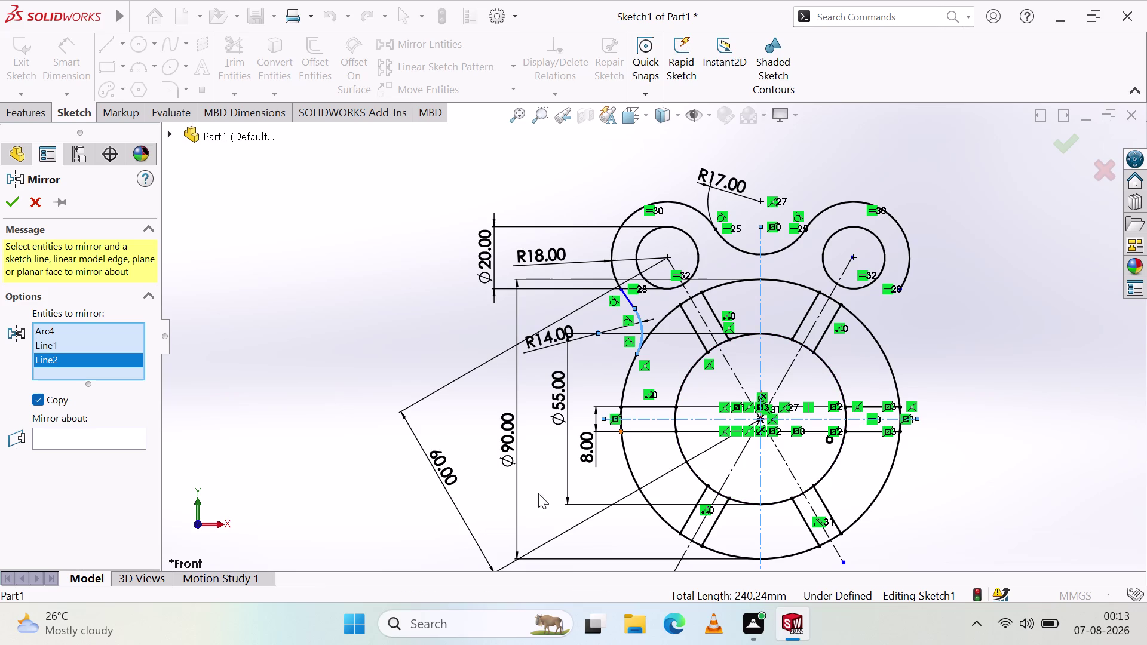
key(Escape)
key(Escape)
key(Escape)
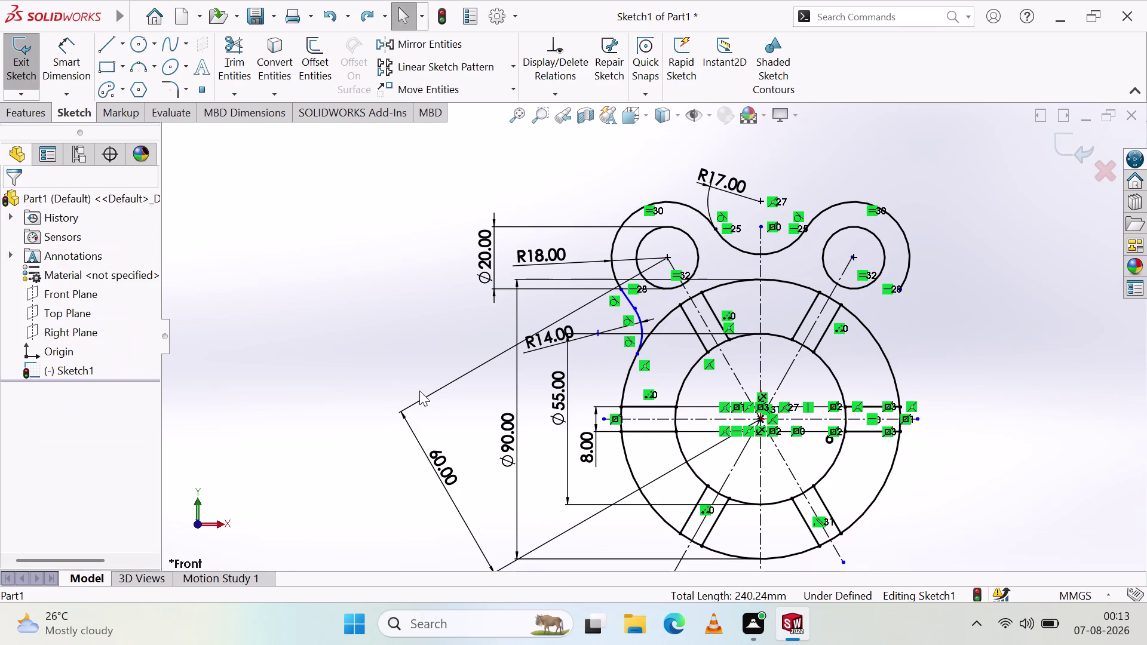
Mirror the short line above the left arc across the vertical centreline.
key(Escape)
key(Escape)
key(Escape)
scroll(up, 3)
scroll(down, 3)
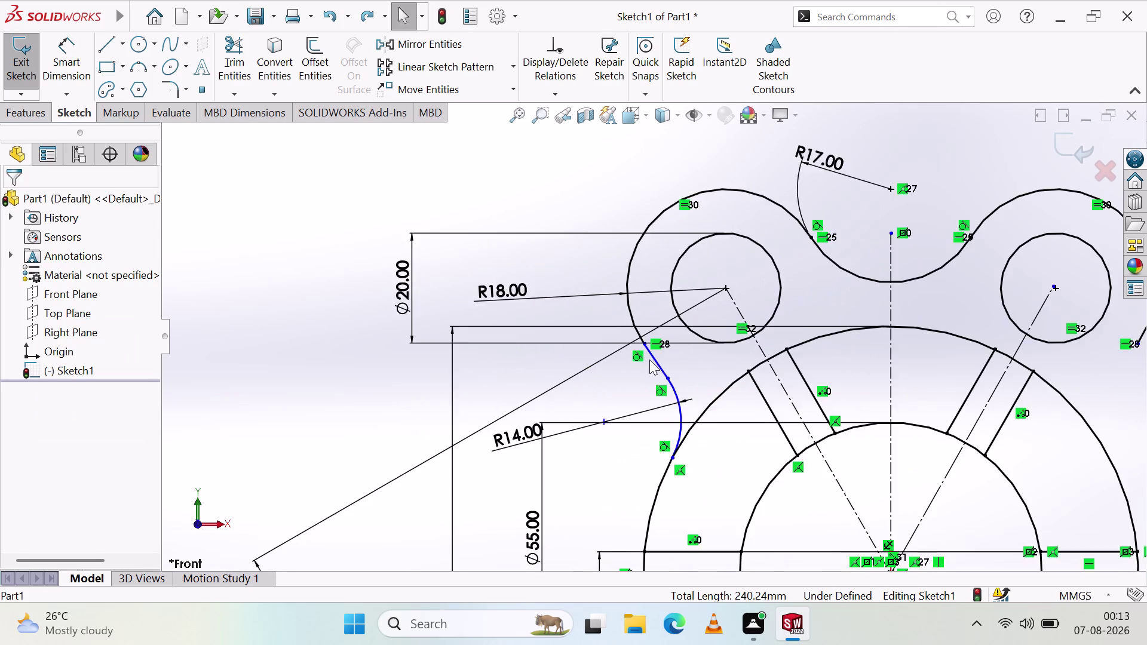
scroll(down, 3)
scroll(up, 3)
scroll(down, 3)
scroll(up, 3)
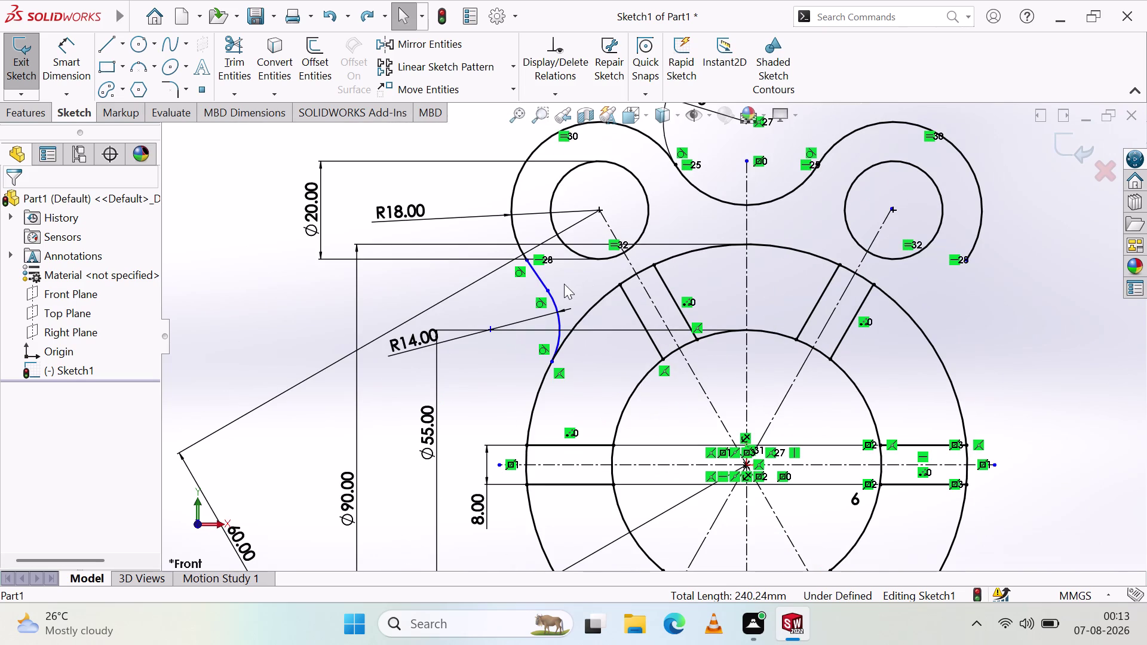
click(536, 272)
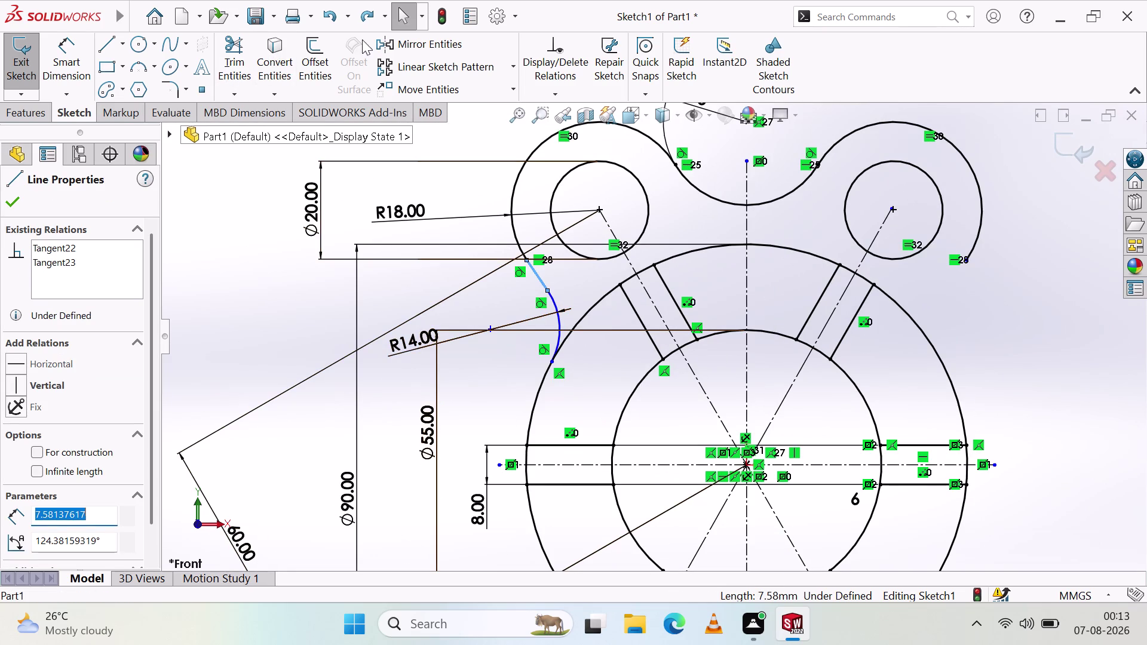
click(400, 48)
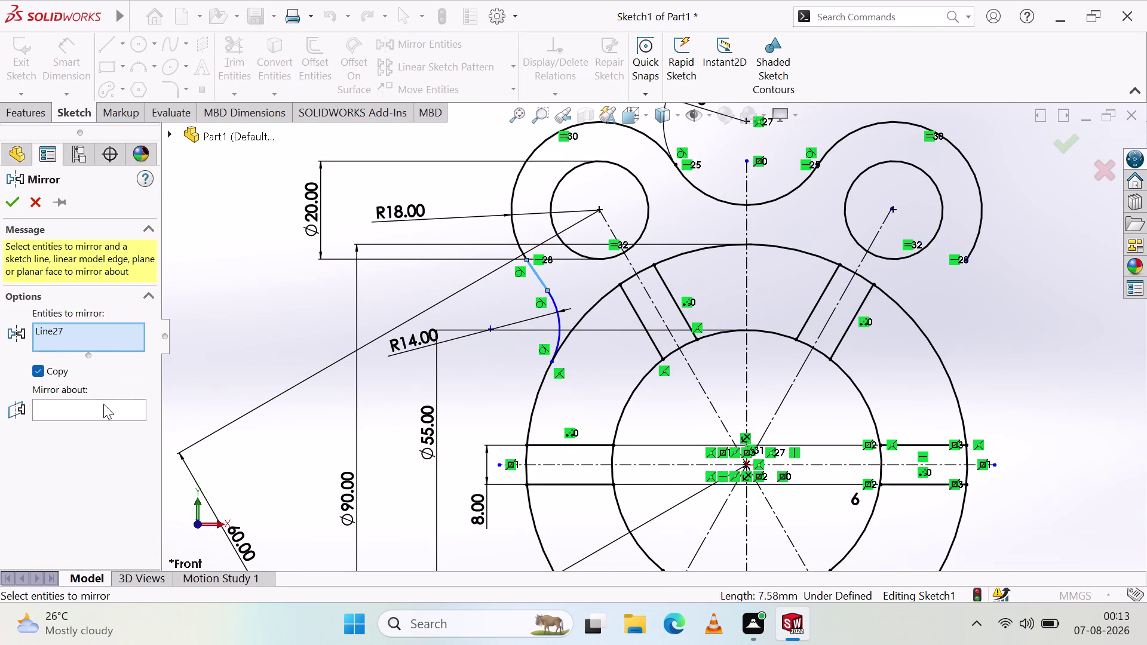
click(104, 406)
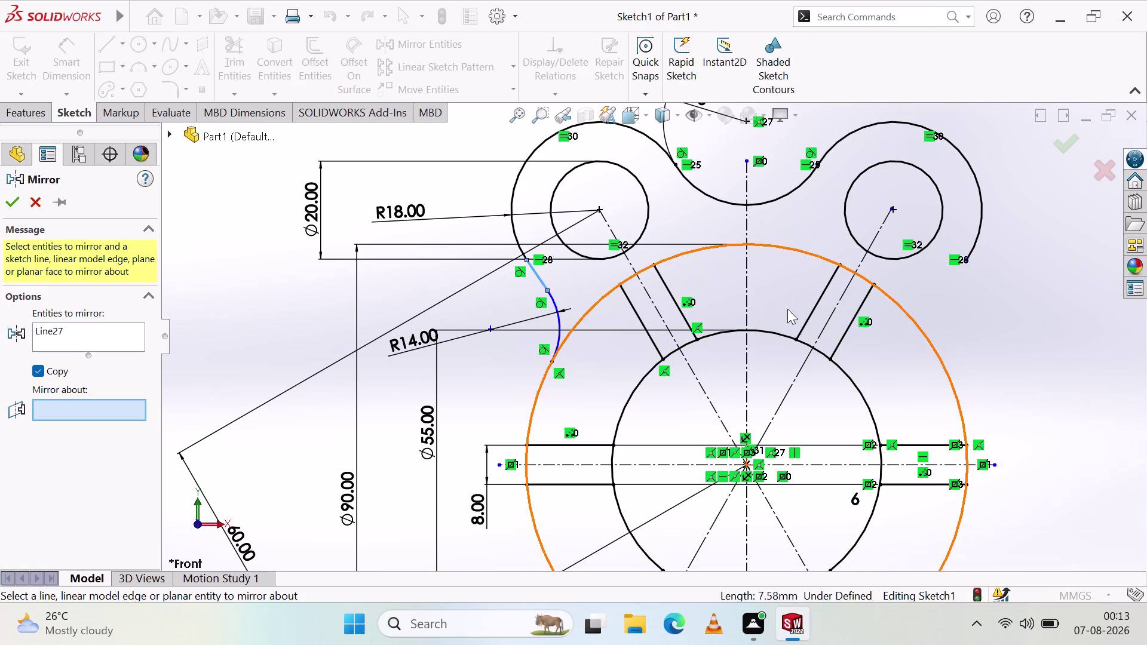
click(747, 285)
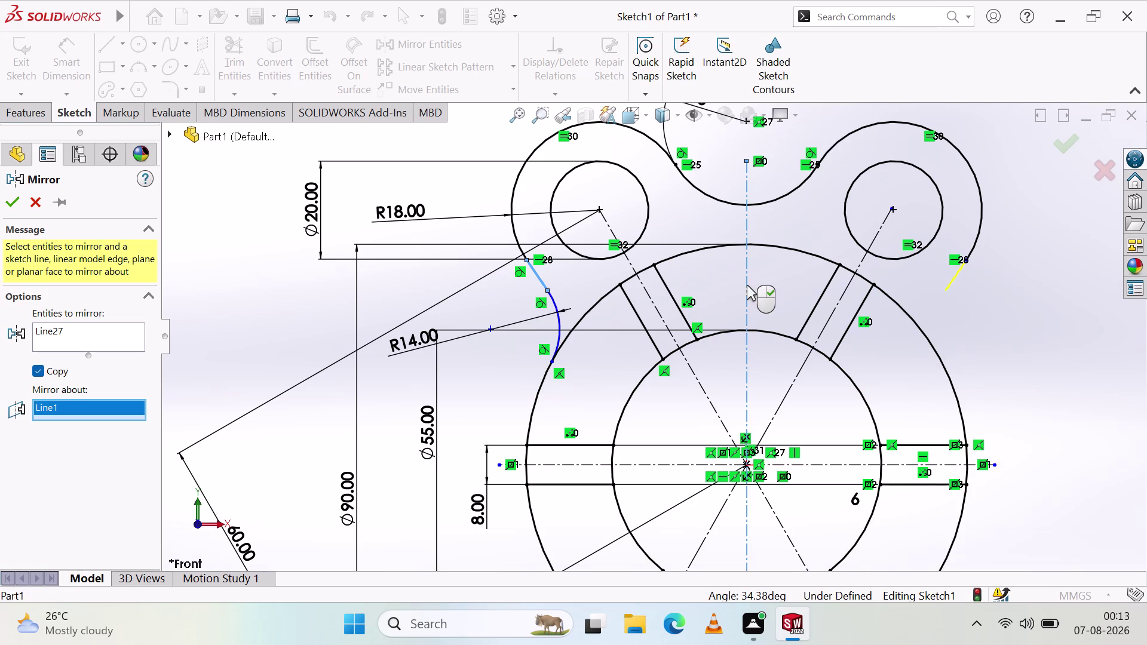
click(12, 200)
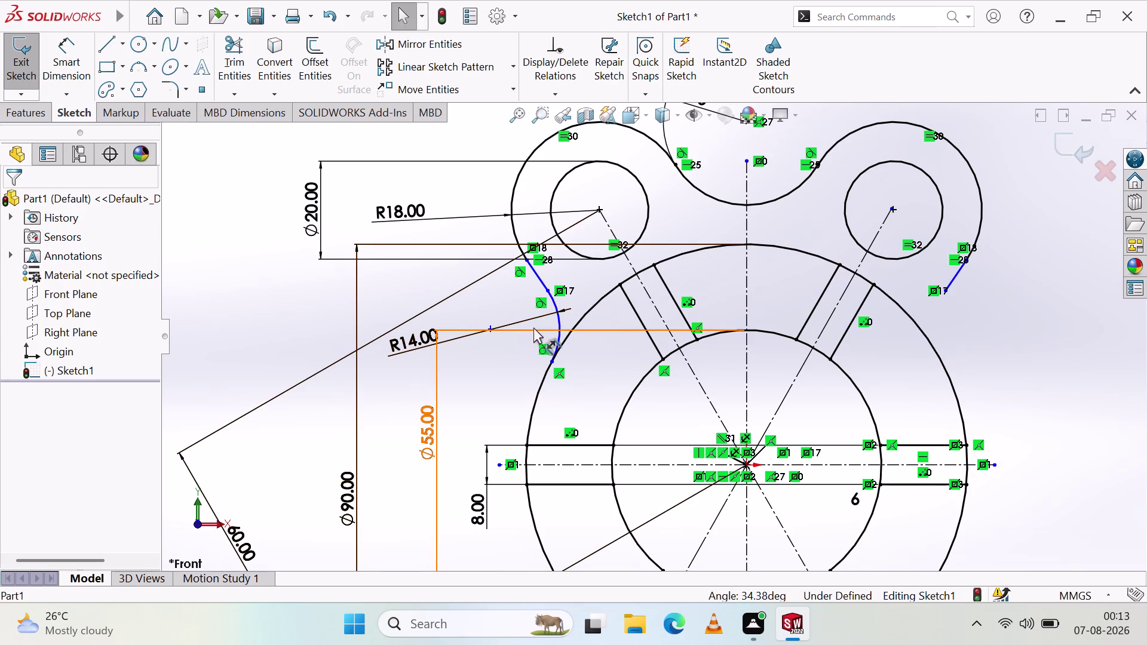
Mirror the left R14 arc across the vertical centreline as well.
click(558, 326)
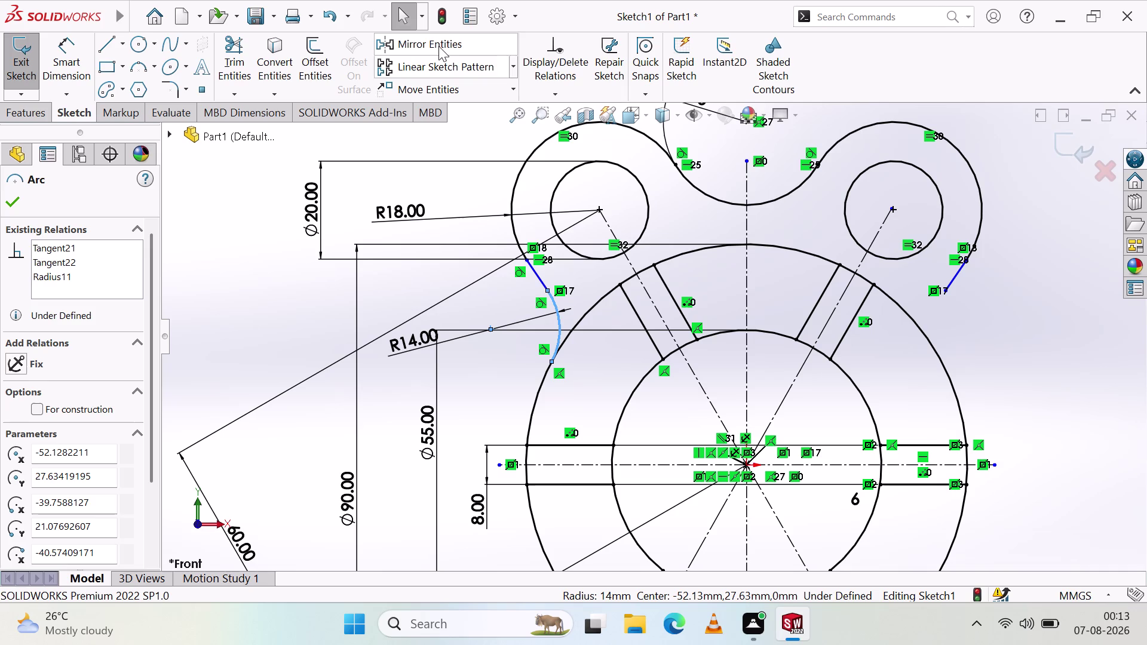
click(436, 39)
click(94, 402)
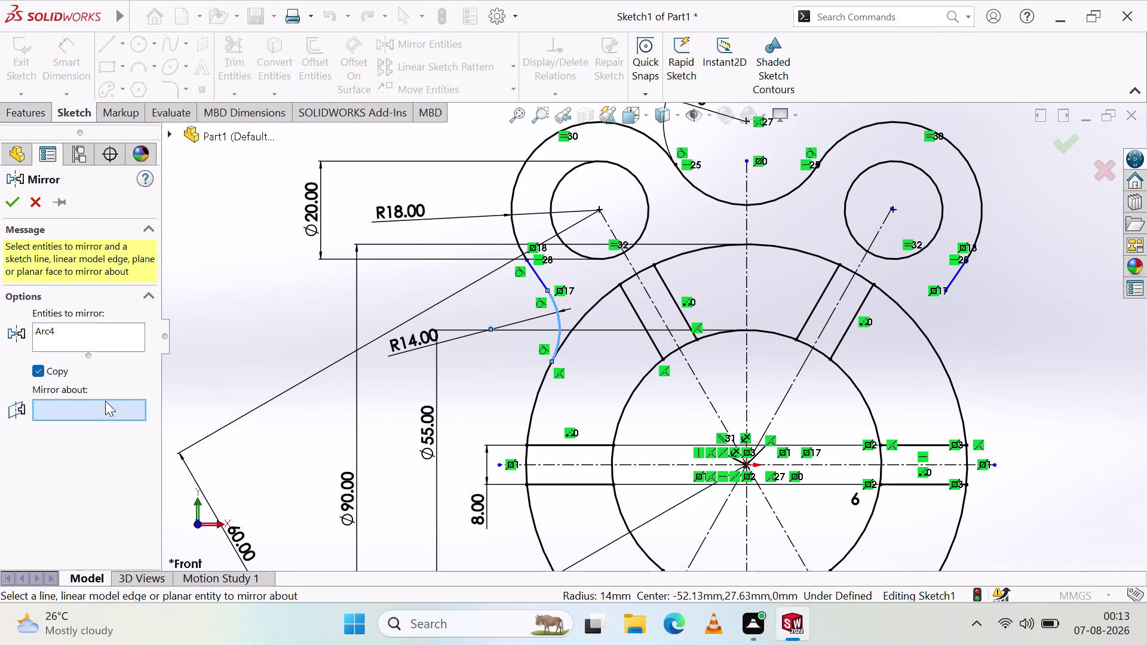
click(745, 286)
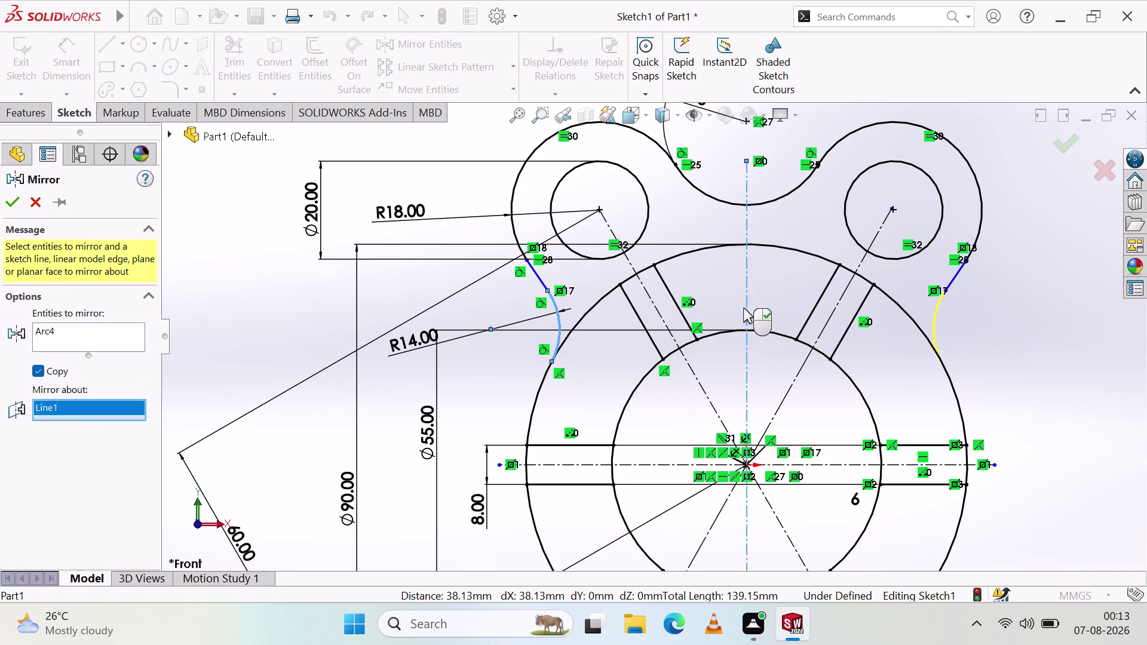
click(11, 200)
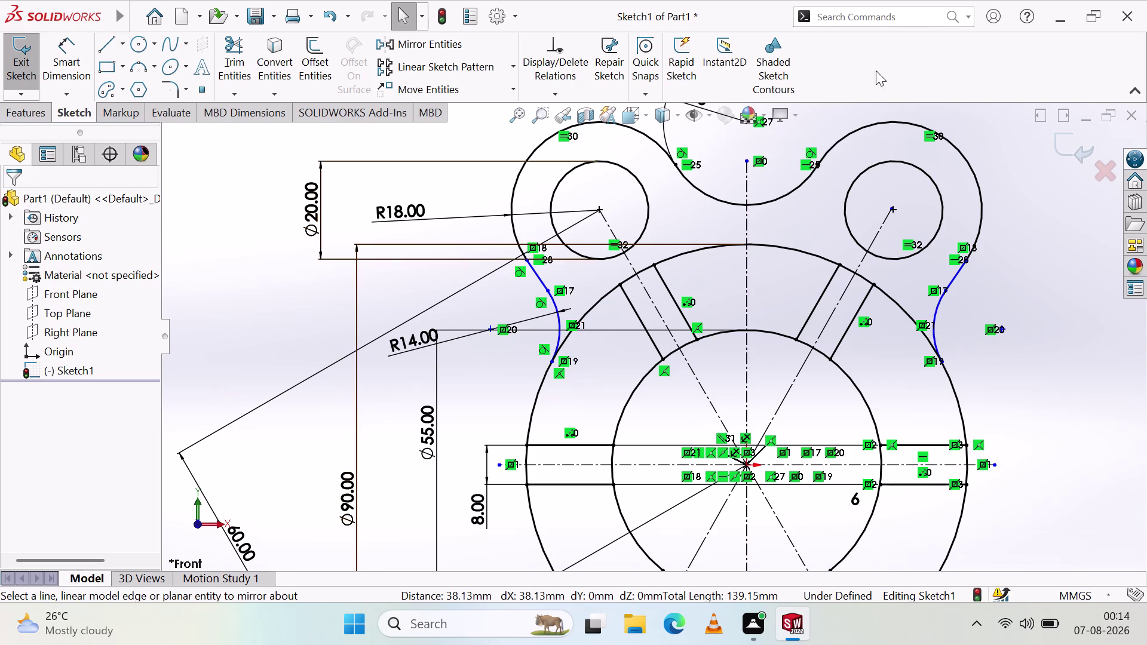
Scroll the view to look over the mirrored right-side short line and R14 arc.
scroll(down, 3)
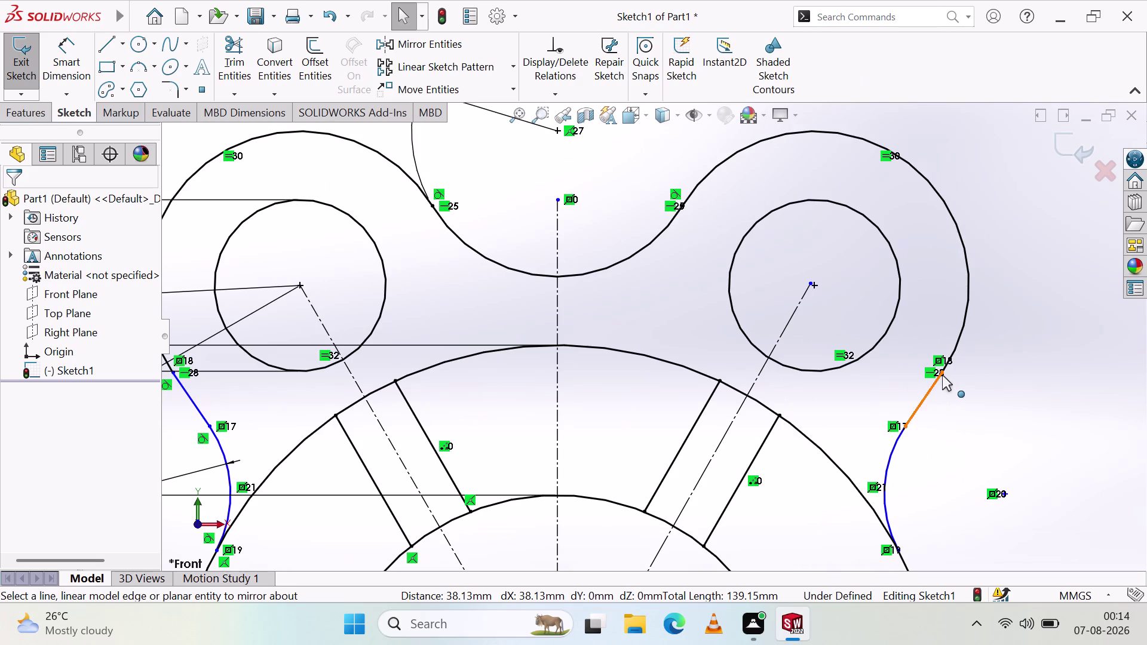
Drag the shared R14 endpoint around to test the sketch, settling it beside the boss.
scroll(up, 3)
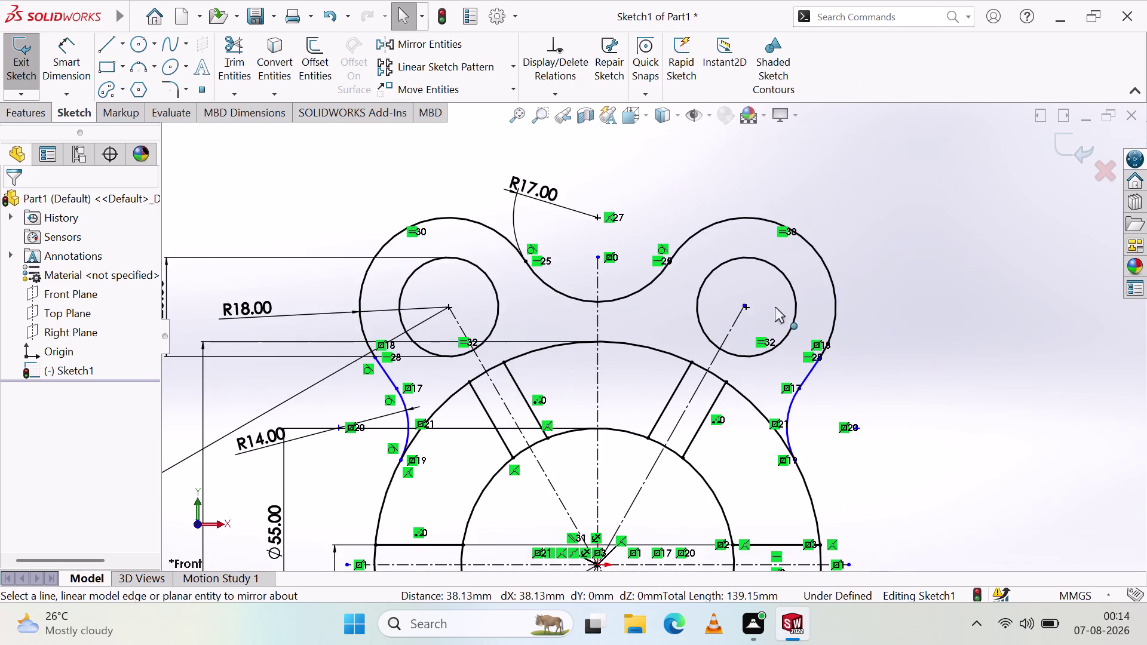
drag(792, 354, 817, 314)
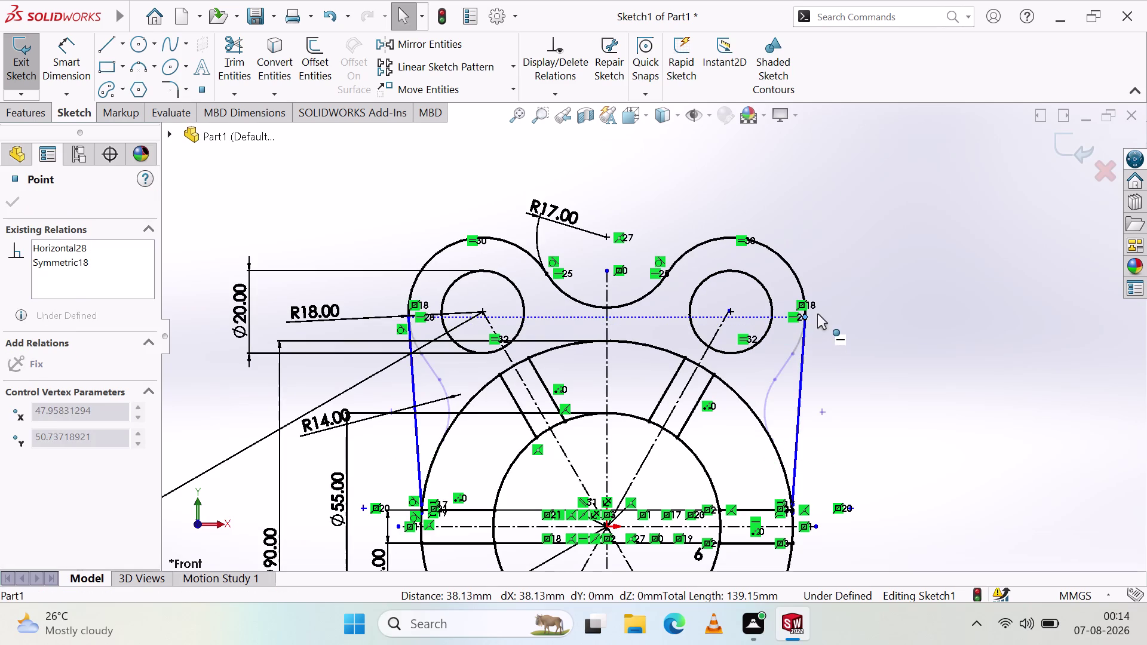
drag(818, 313, 800, 400)
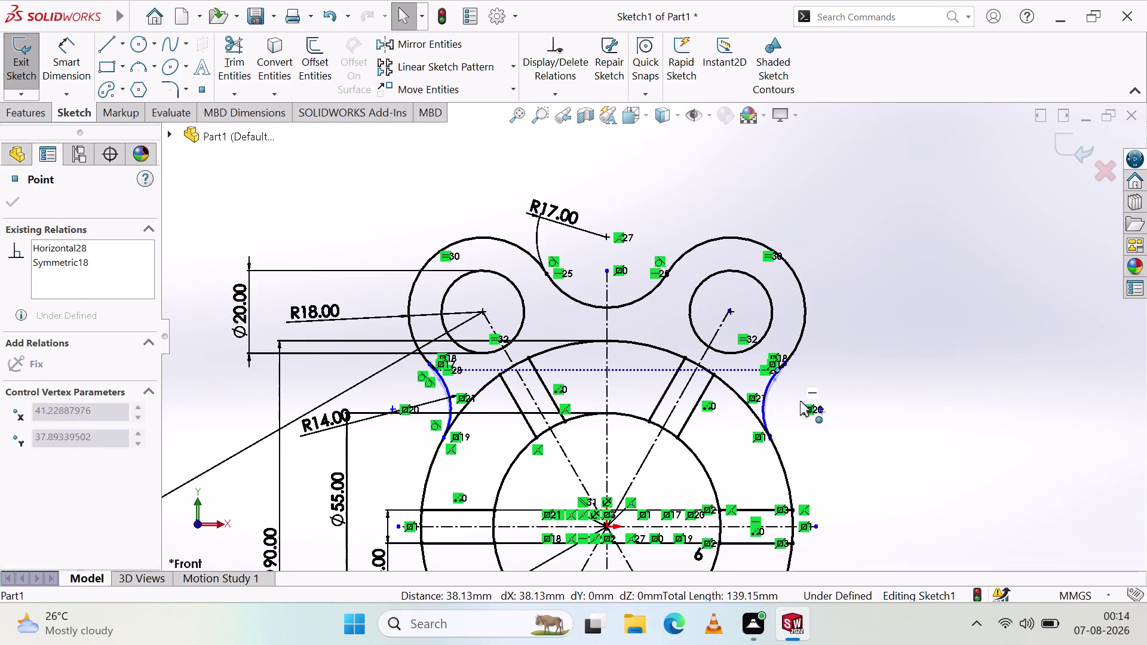
drag(800, 400, 820, 443)
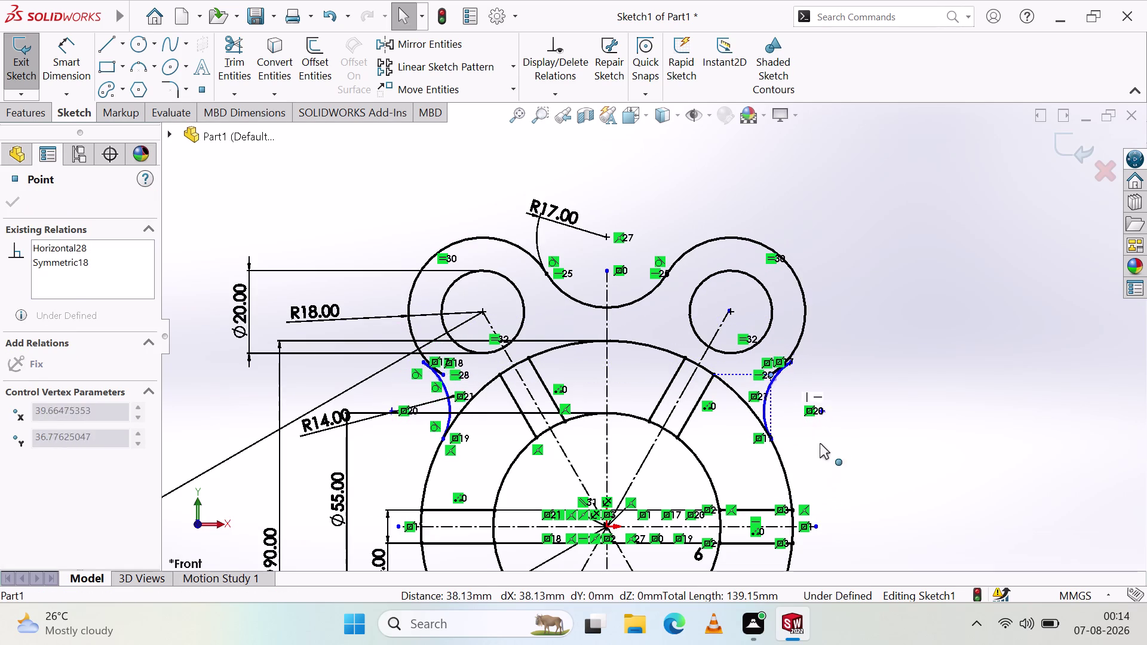
drag(820, 443, 829, 388)
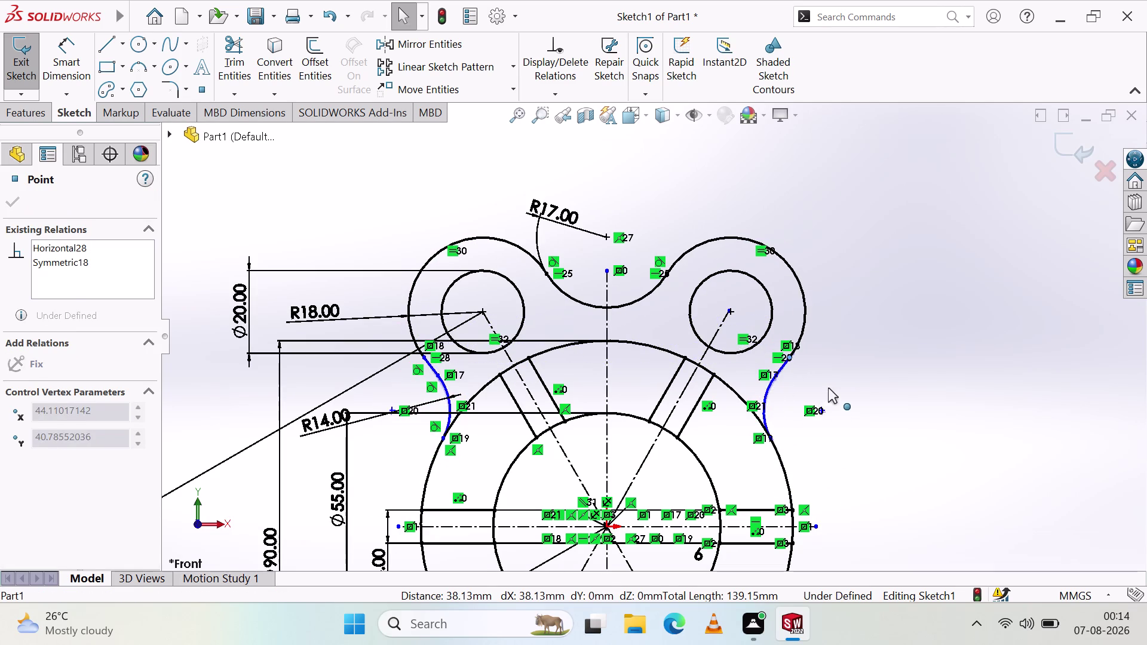
drag(828, 388, 829, 386)
key(Escape)
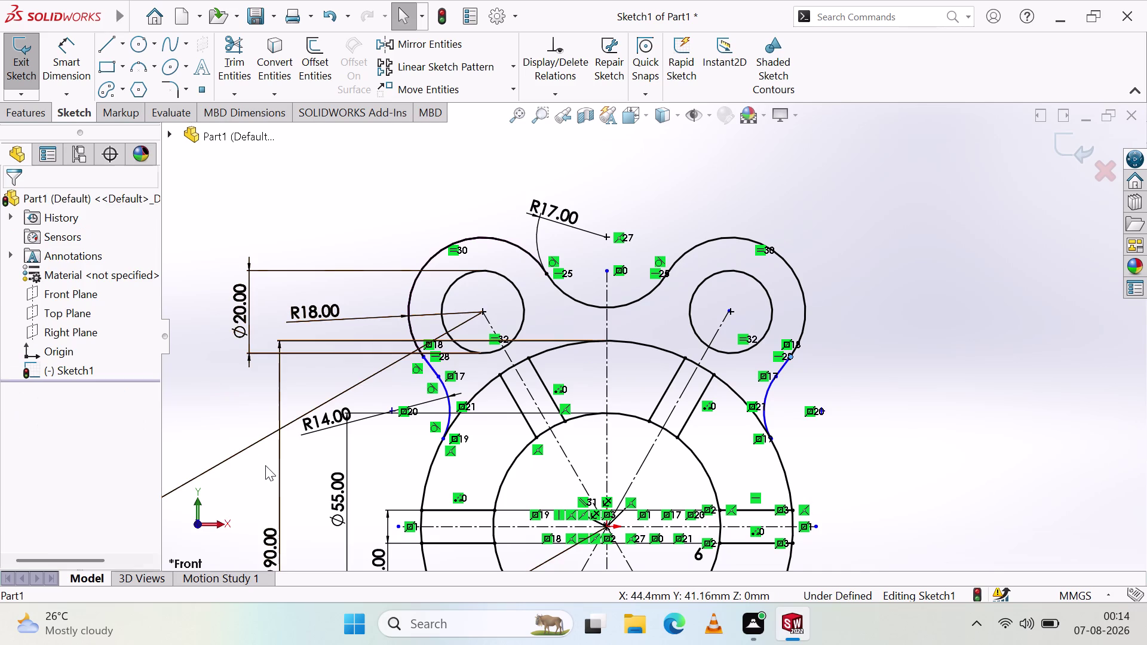
Undo the endpoint move and clear the selection.
key(ctrl+z)
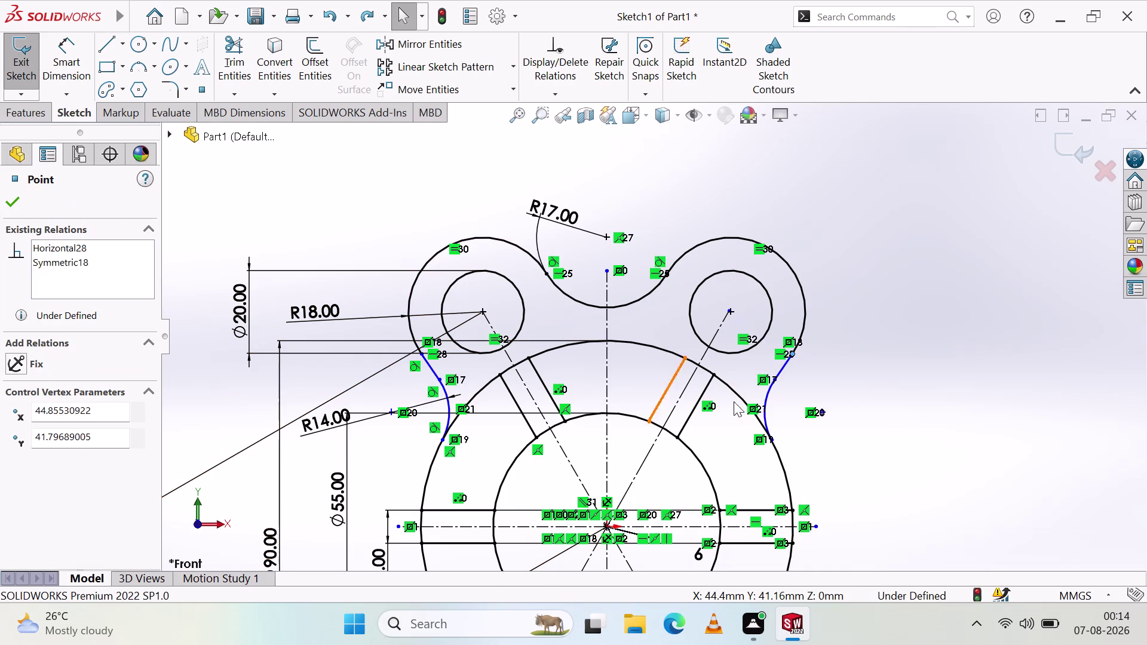
scroll(down, 3)
scroll(up, 3)
click(309, 279)
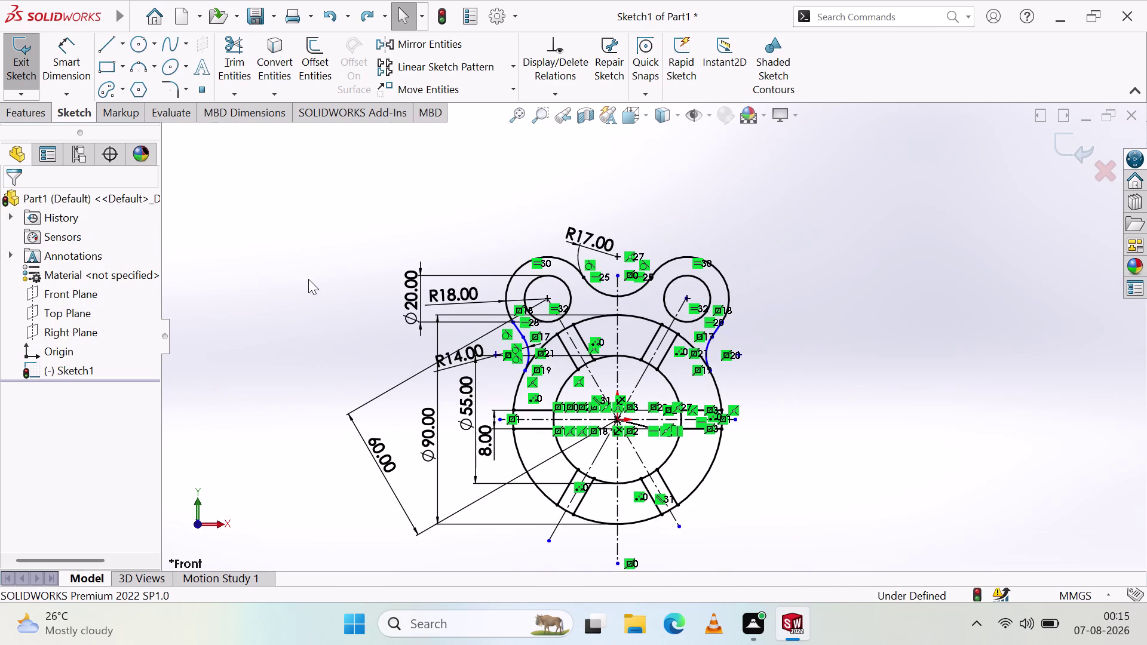
scroll(down, 3)
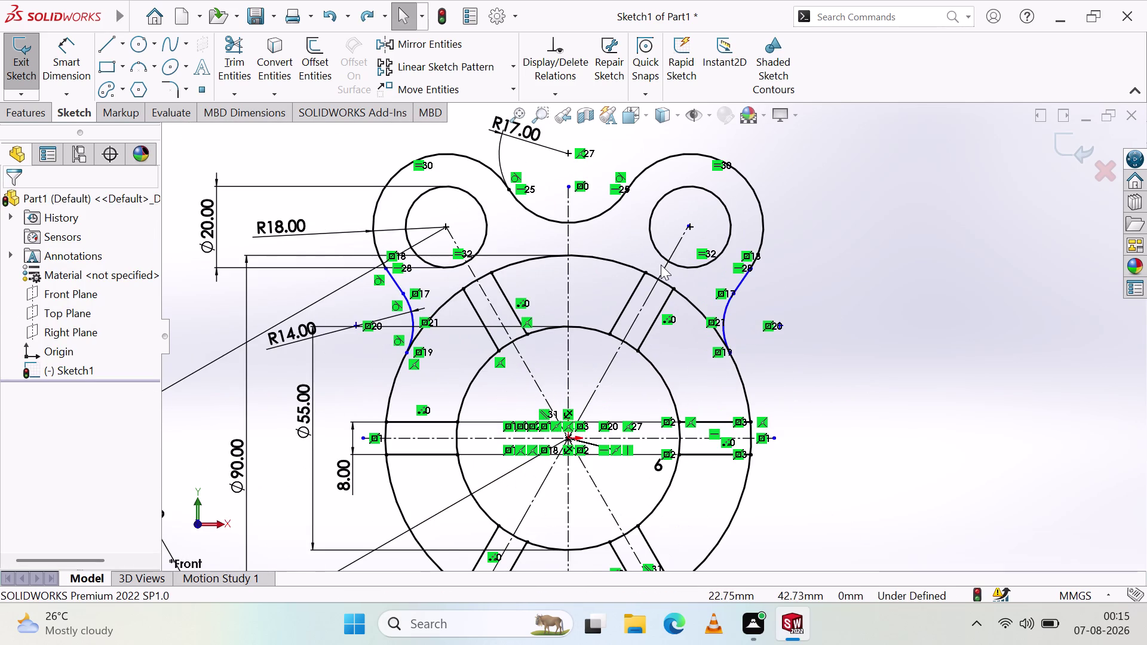